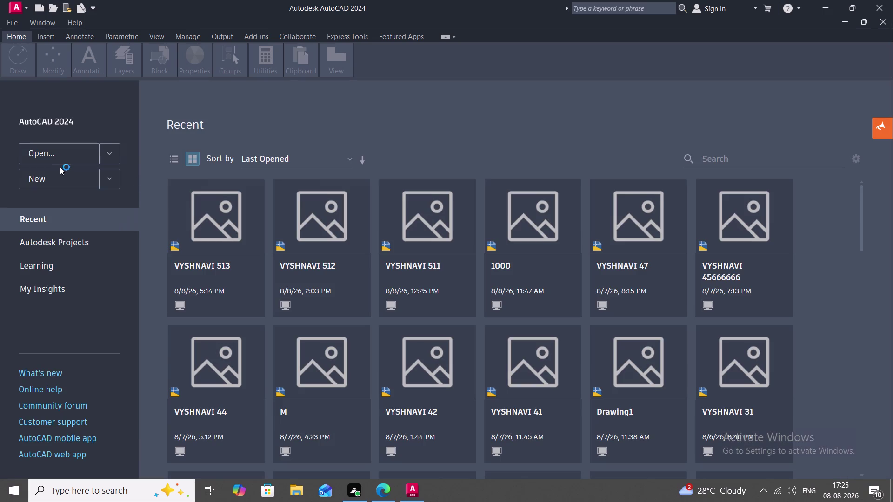
Create a new blank drawing (Drawing1) from the Start page.
click(61, 179)
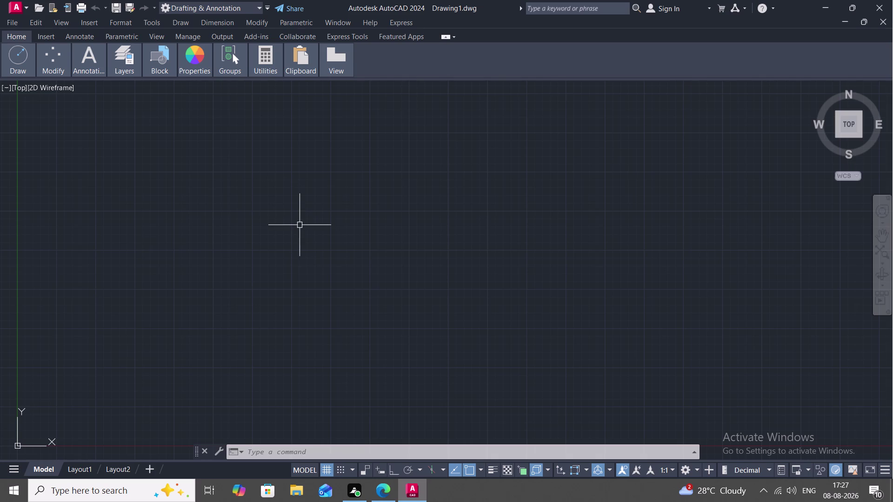
Start a LINE command and cancel it.
key(l)
key(space)
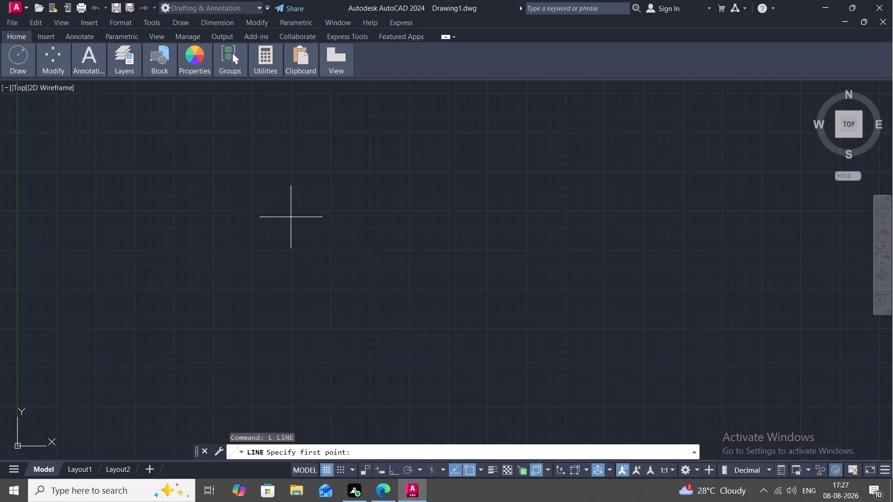
key(Escape)
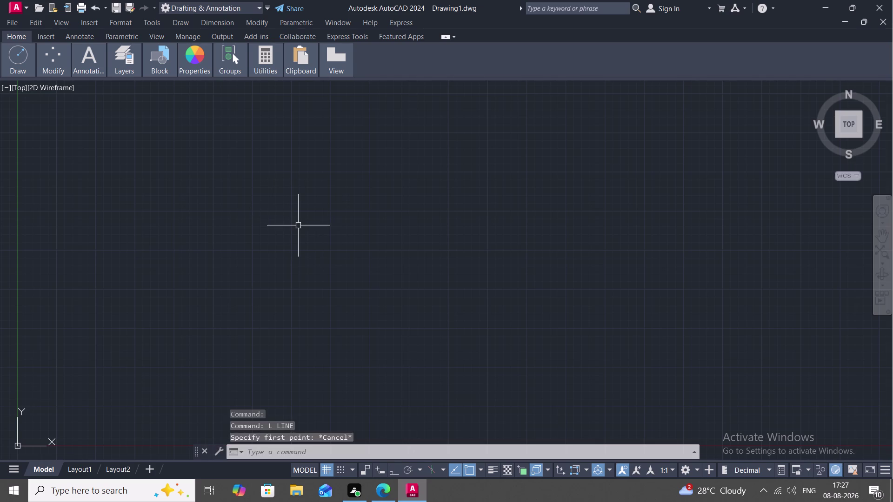
Set the drawing length units to Engineering with 0'-0.00" precision.
text(UN)
key(space)
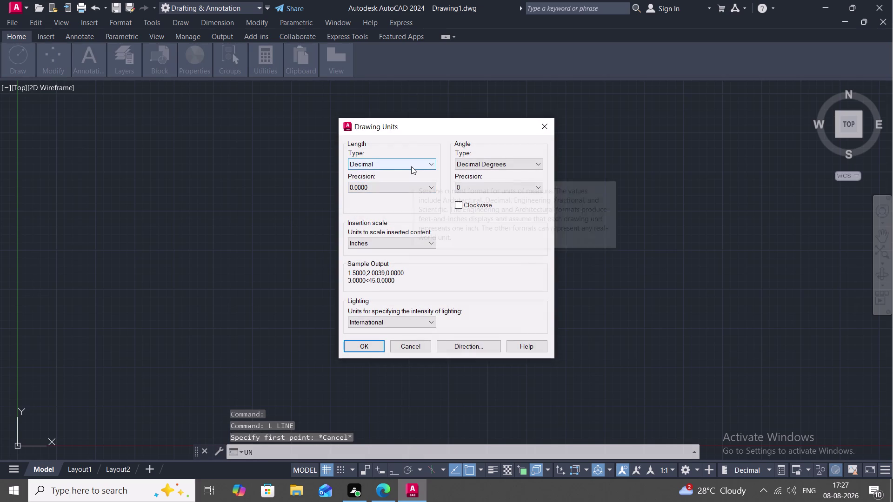
click(411, 167)
click(401, 189)
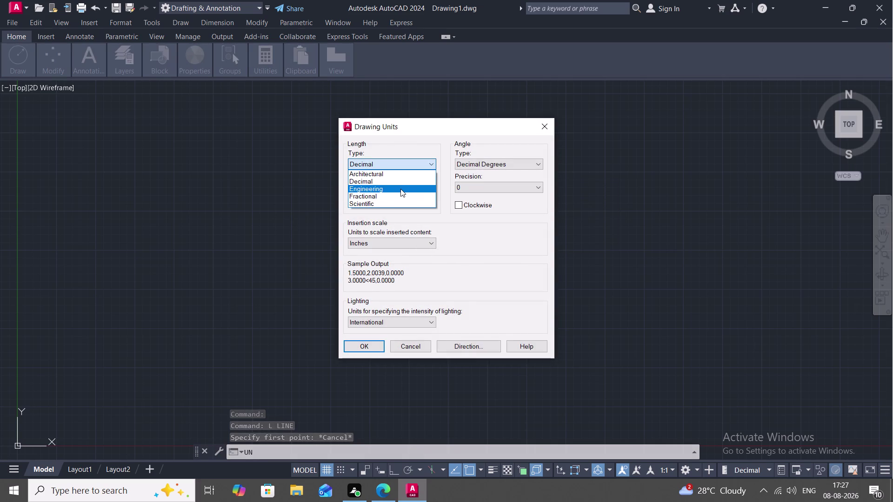
click(401, 189)
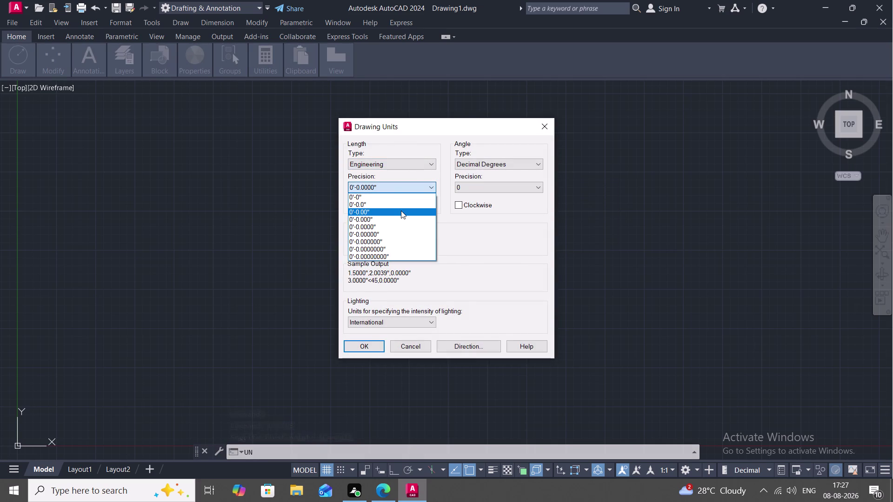
click(401, 211)
click(364, 346)
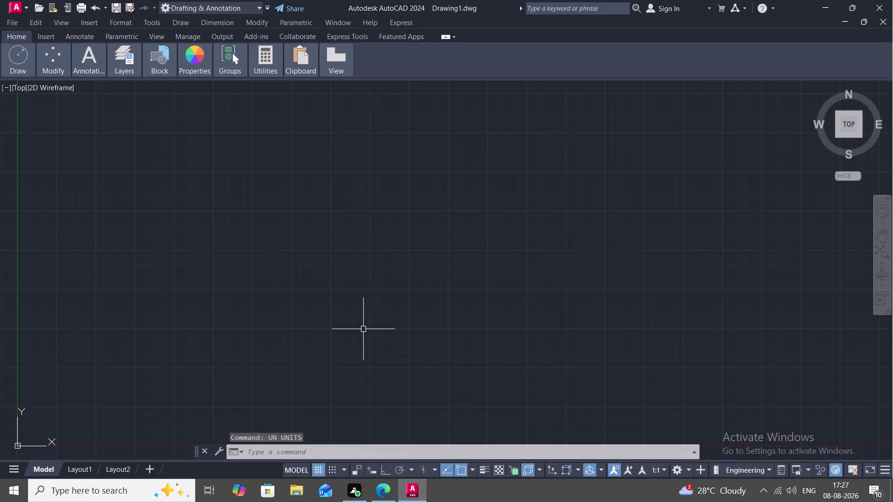
text(D)
key(space)
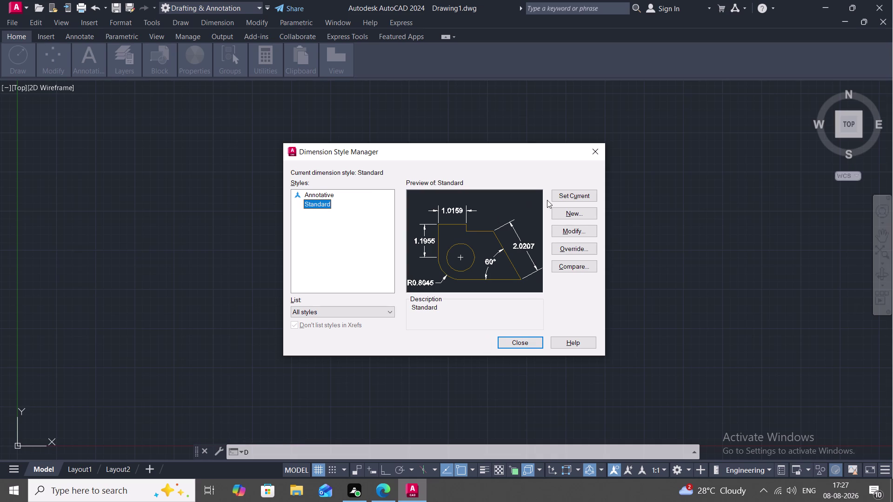
Set the Standard dimension style's text height to 1'.
click(567, 231)
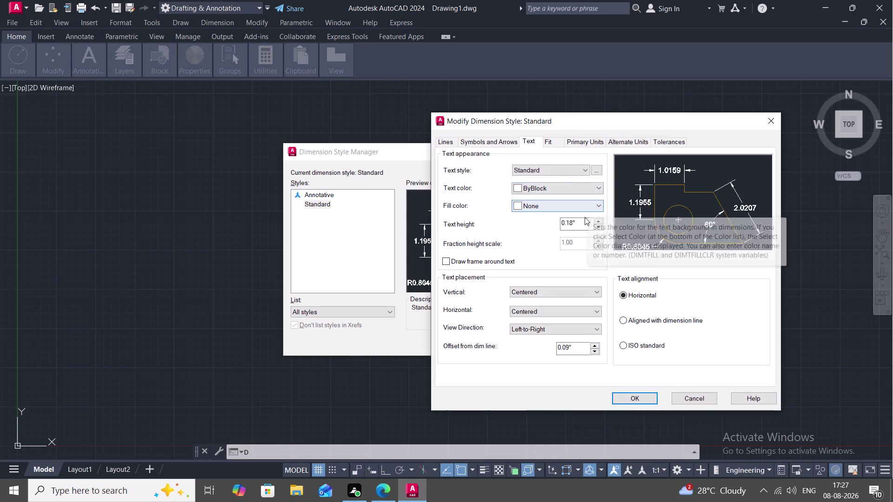
click(579, 224)
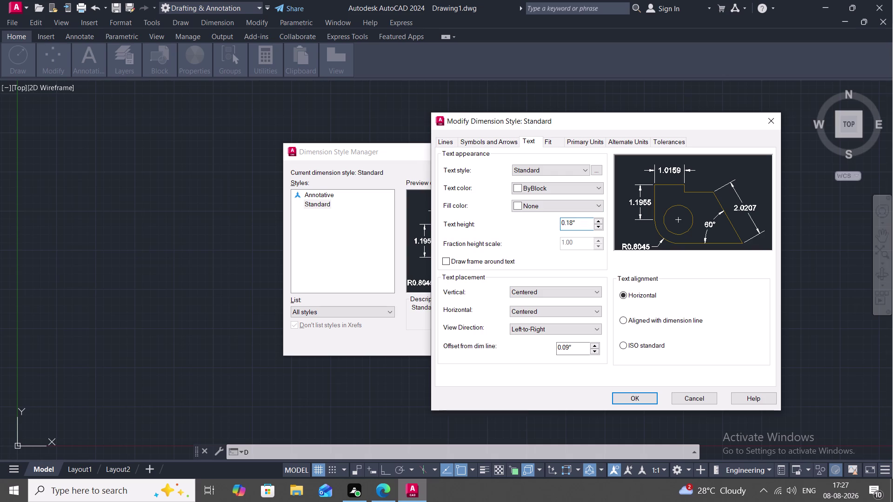
key(BackSpace)
key(BackSpace)
key(BackSpace)
key(BackSpace)
key(BackSpace)
text(1')
click(636, 404)
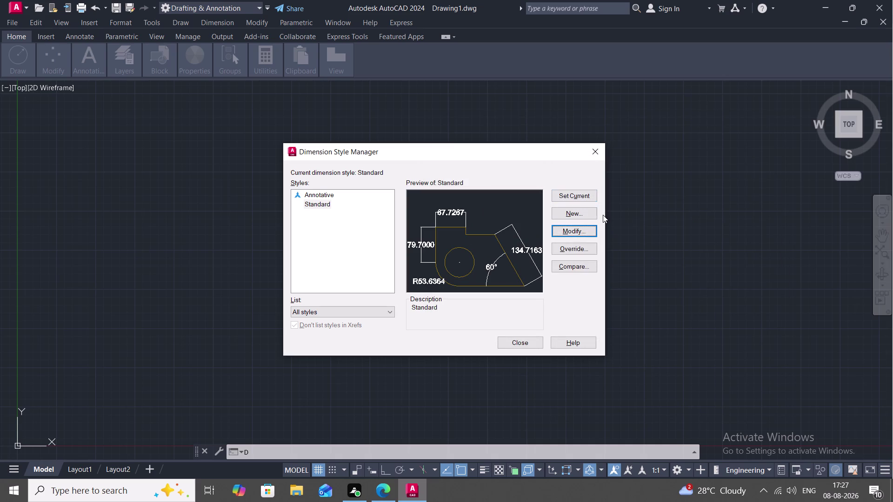
Give Standard's primary units Engineering format with 0'-0.00" precision, then close the manager.
click(578, 195)
click(575, 231)
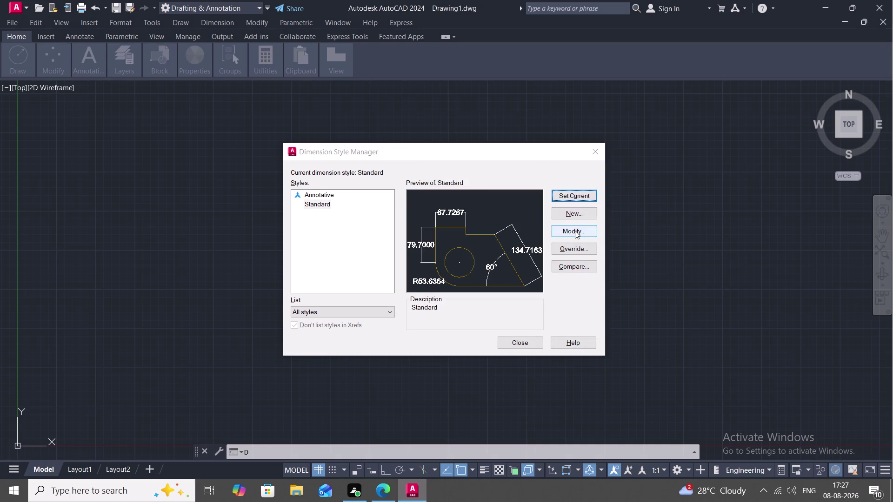
click(587, 142)
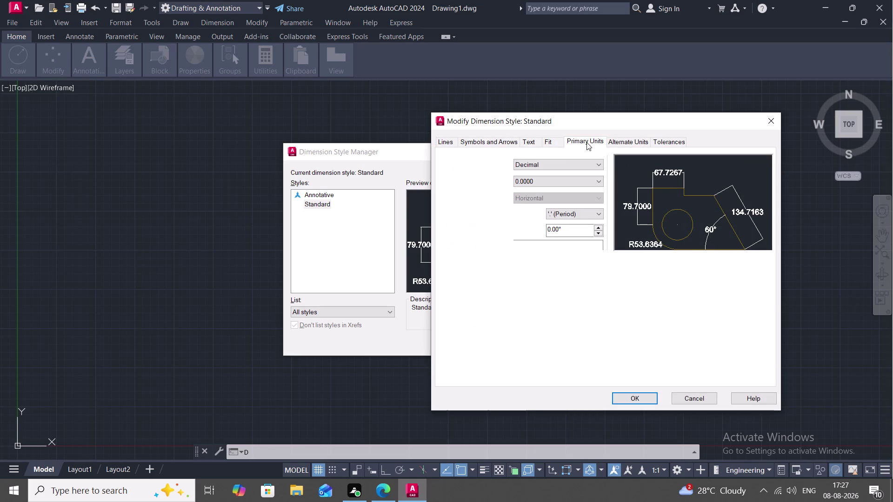
click(572, 163)
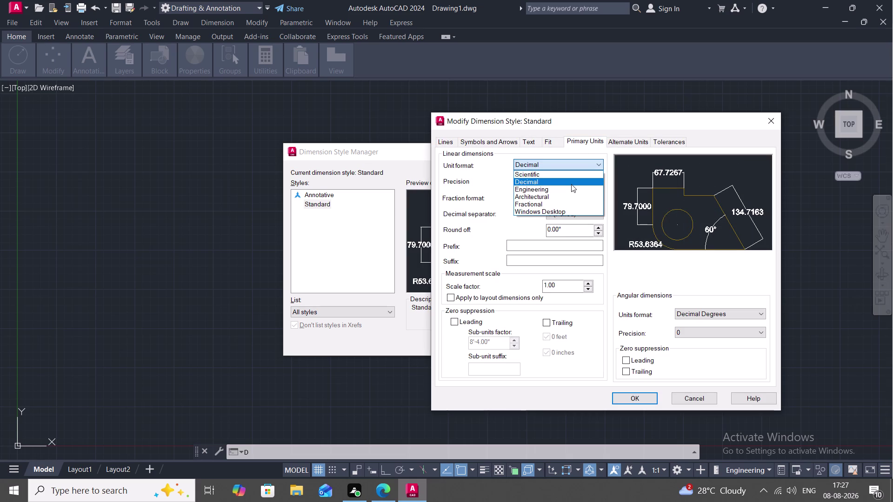
click(572, 191)
click(571, 182)
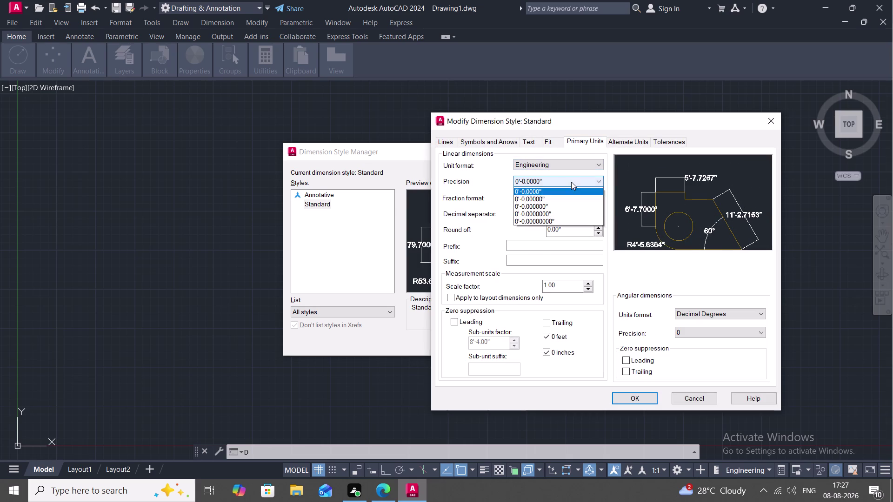
click(564, 206)
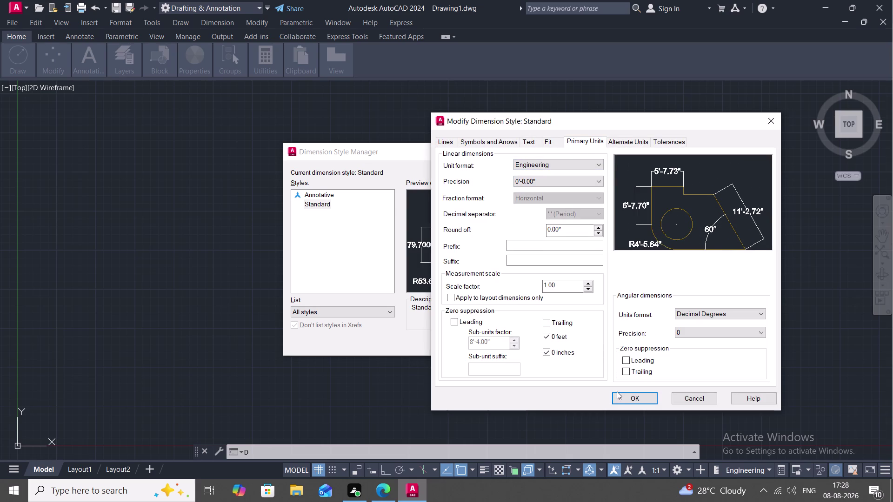
click(626, 399)
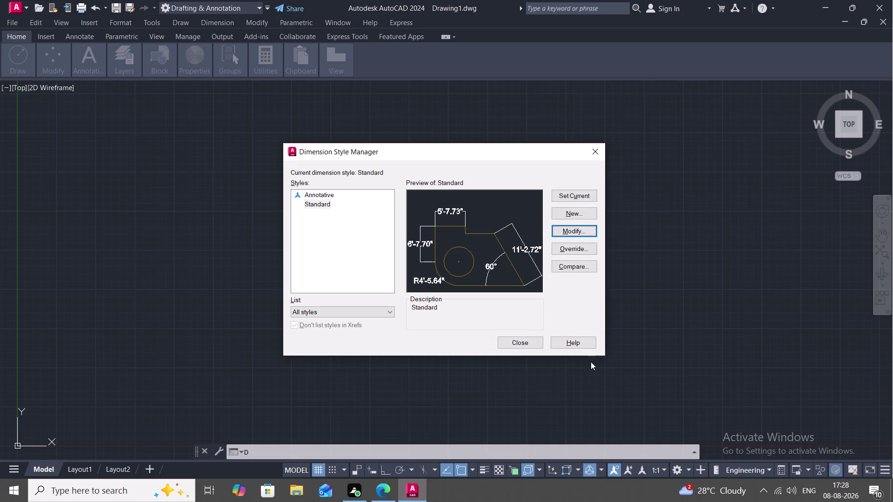
click(597, 152)
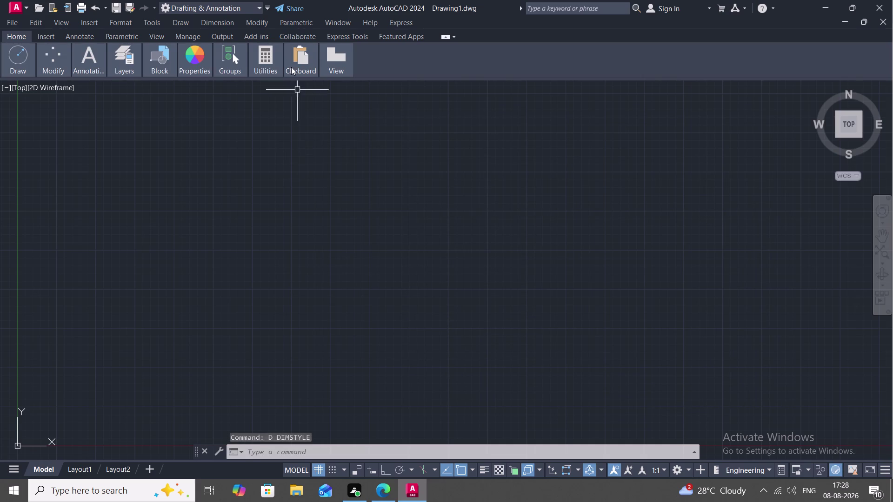
click(16, 32)
Switch to the Insert ribbon, back to Home, and cancel any active command.
click(43, 36)
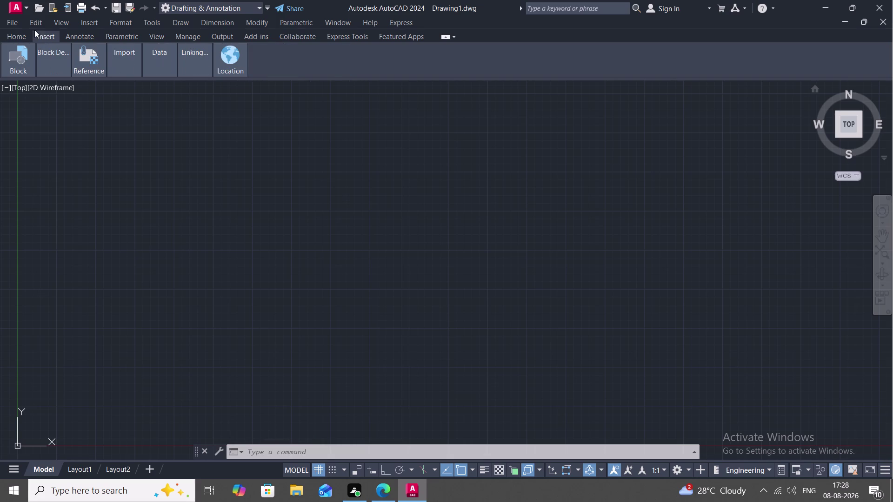
click(12, 33)
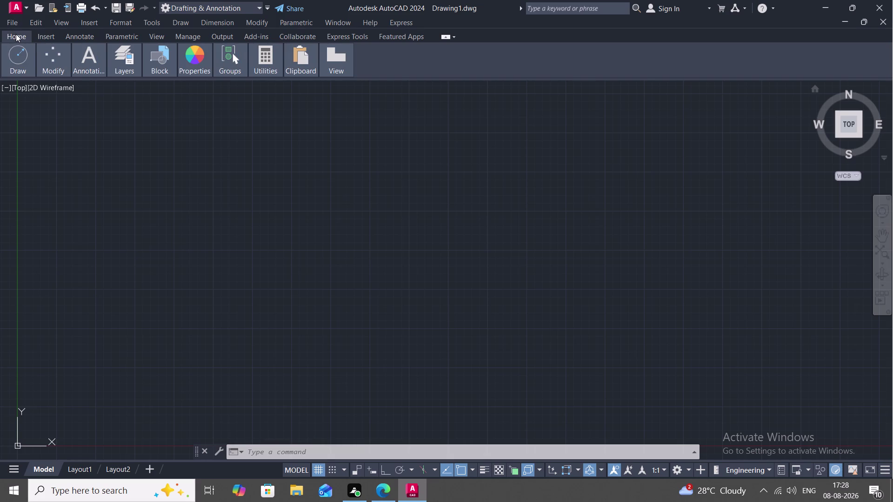
key(Escape)
key(Escape)
key(Escape)
key(Escape)
key(Escape)
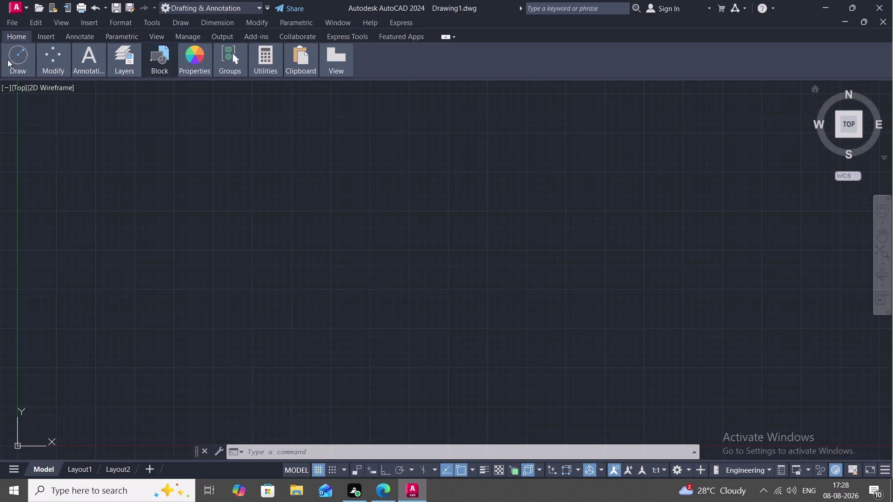
key(Escape)
key(Escape)
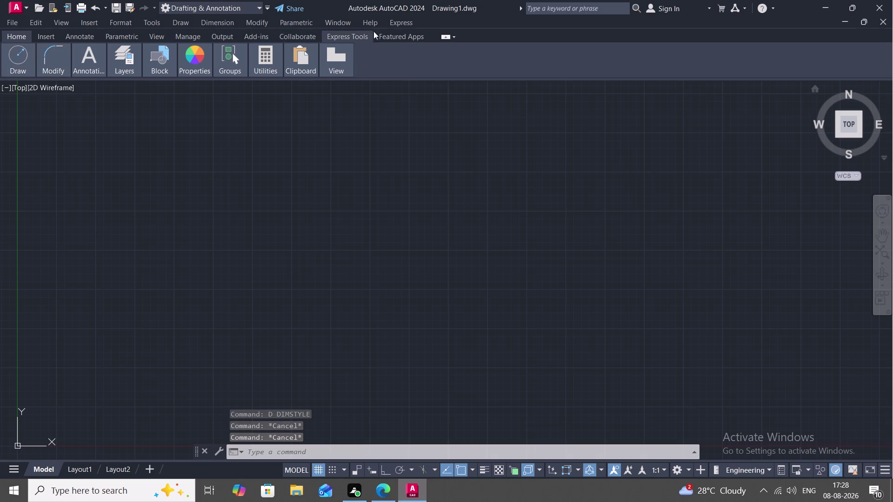
Cycle the ribbon minimize states until the full panels are displayed.
click(444, 36)
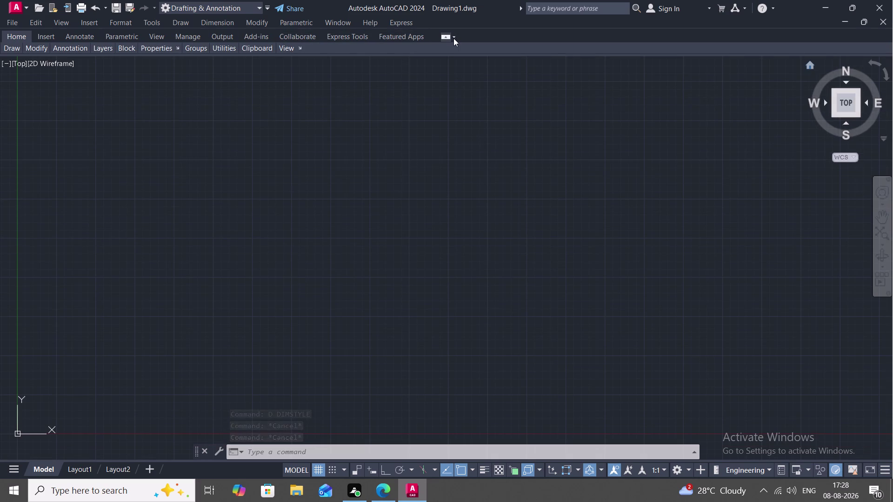
click(452, 36)
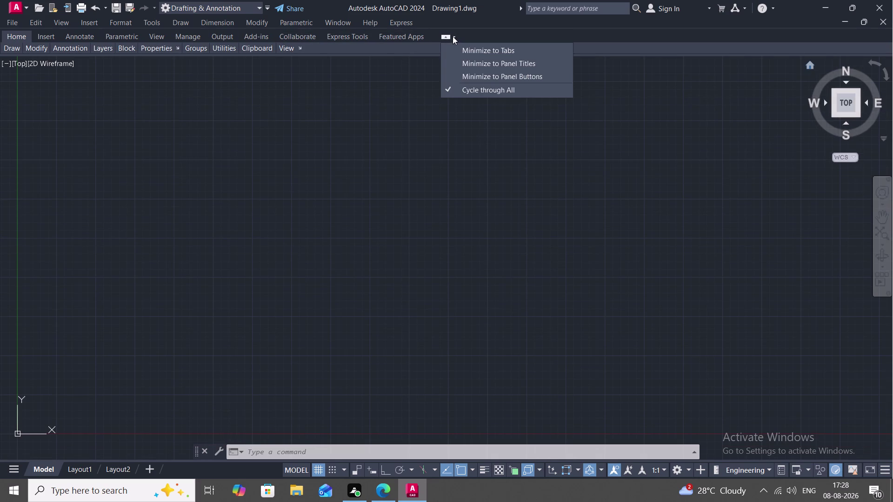
click(452, 49)
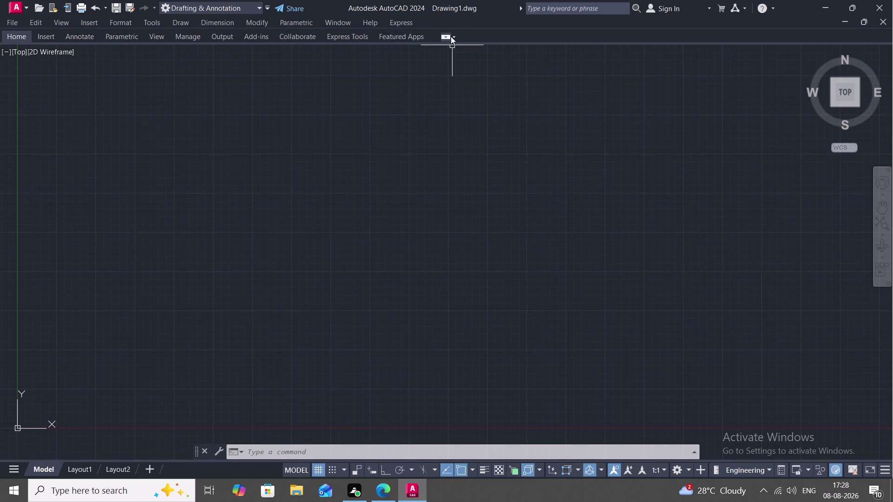
click(451, 36)
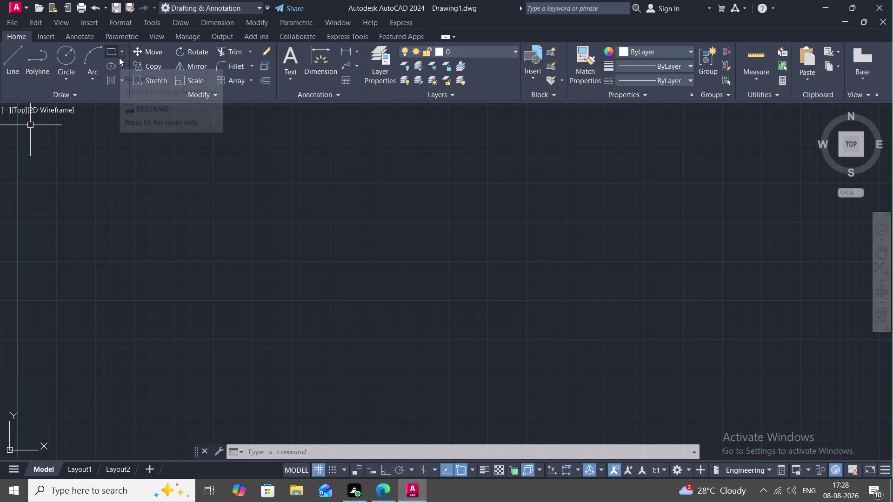
click(15, 53)
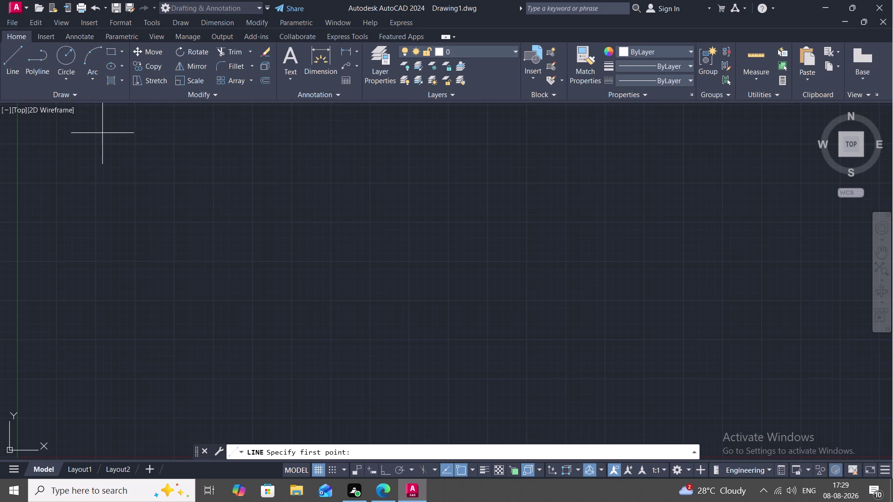
Draw a trial 40-foot line from a picked start point.
click(14, 51)
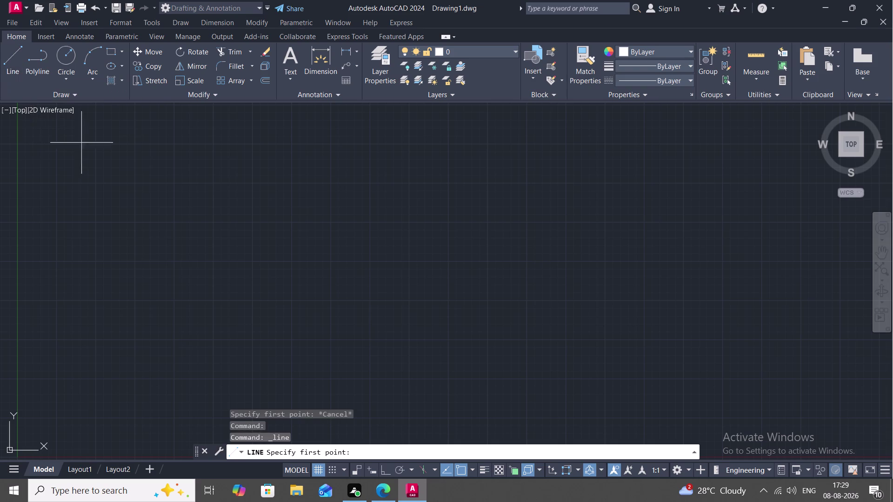
click(96, 144)
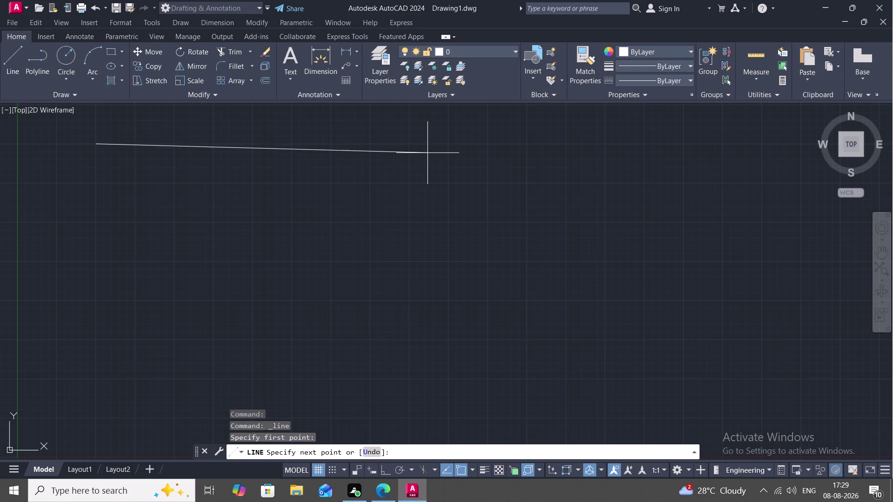
key(4)
text(0)
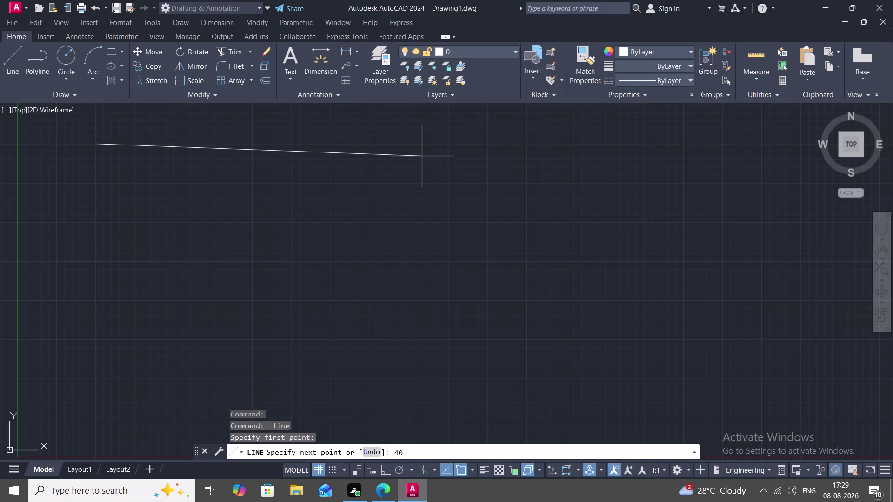
text(')
key(space)
key(Escape)
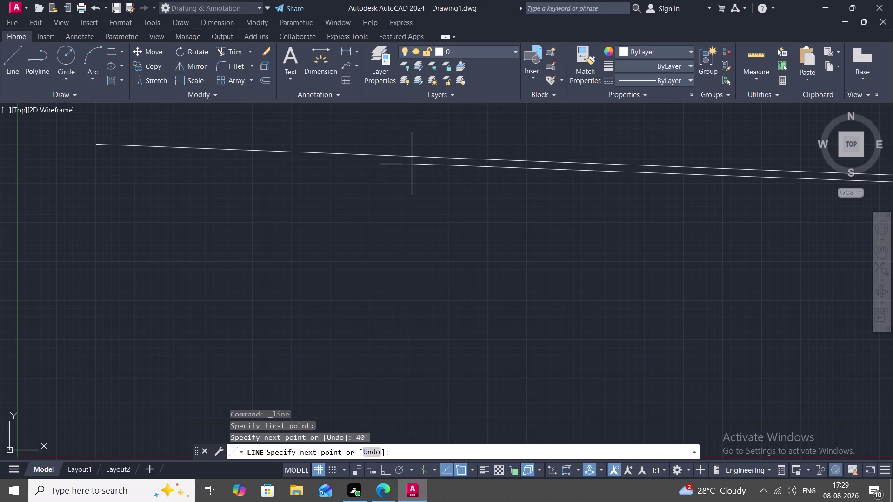
Erase the slanted 40-foot line.
click(412, 156)
key(Delete)
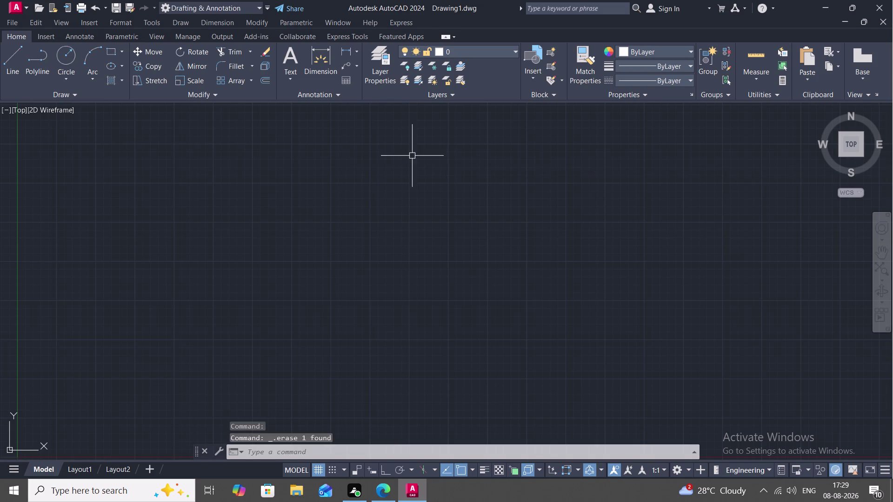
click(1, 57)
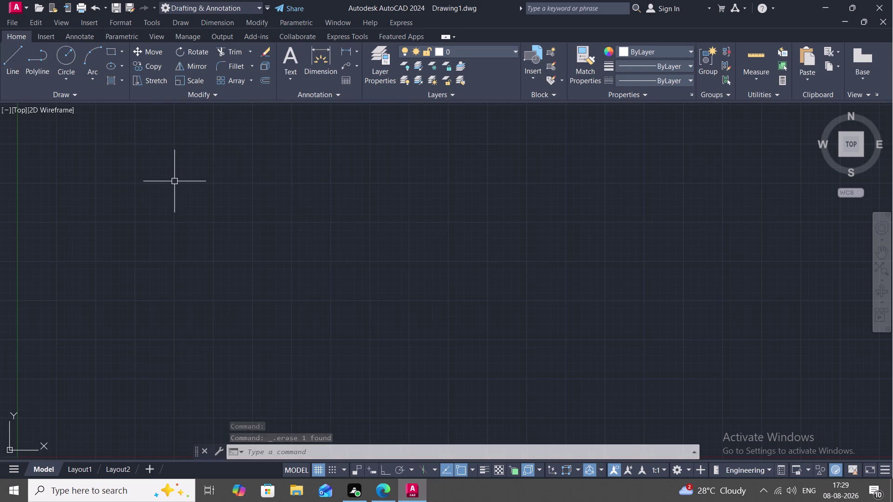
Draw a horizontal 40-foot line with Ortho turned on.
key(space)
click(19, 55)
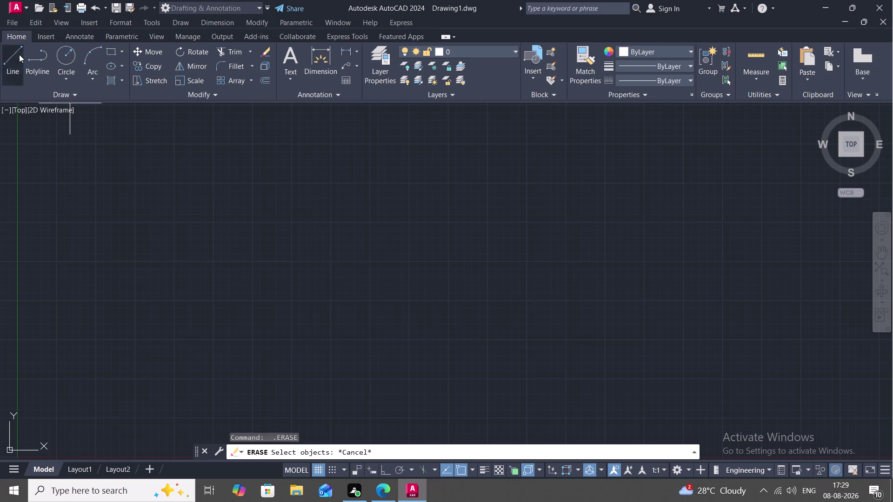
click(174, 185)
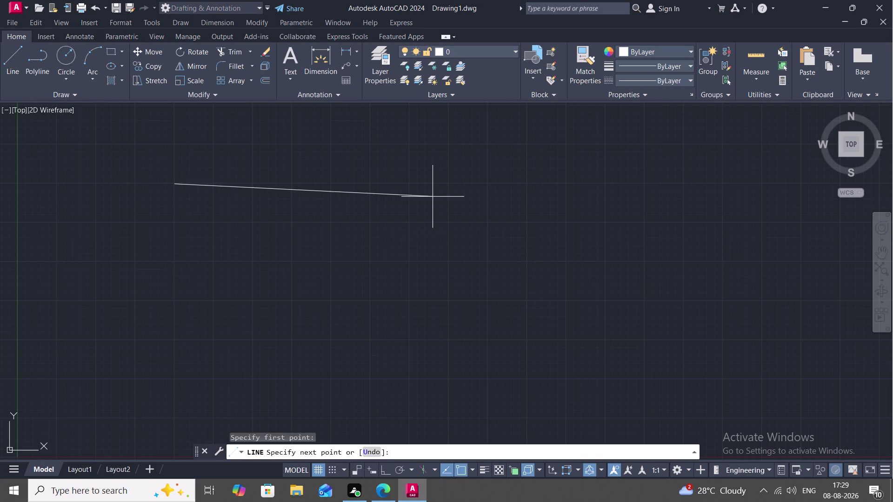
key(F8)
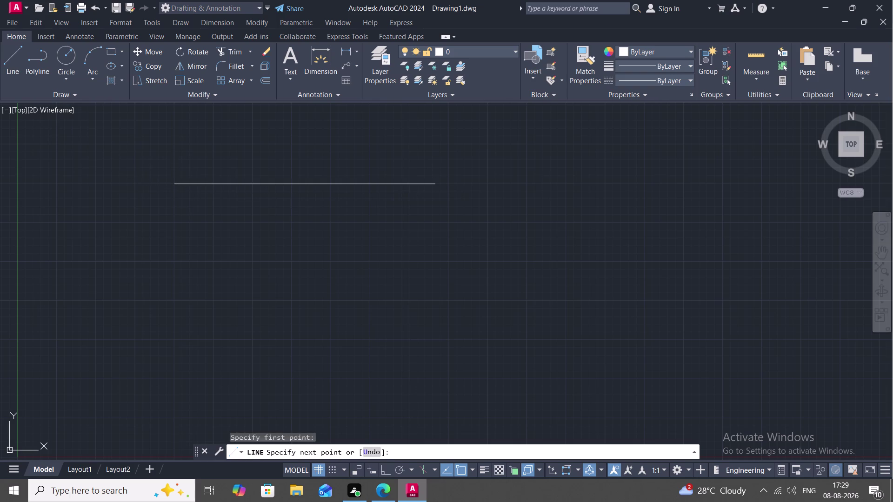
text(40)
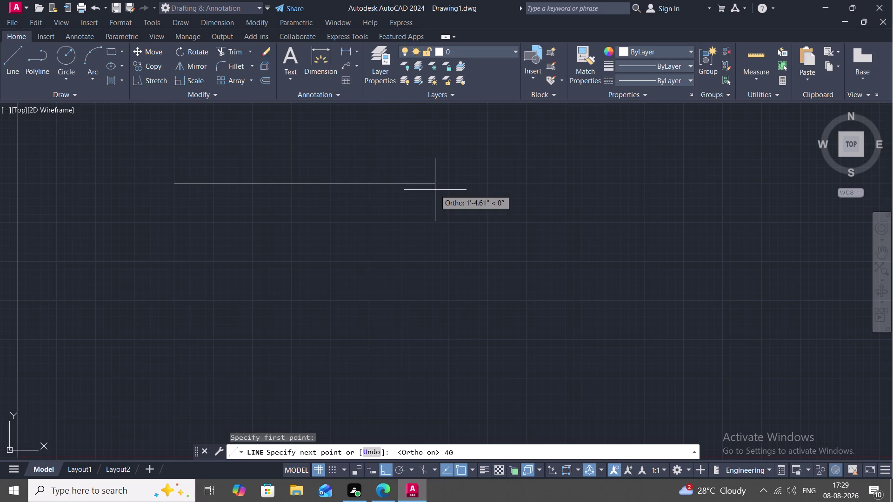
key(apostrophe)
key(space)
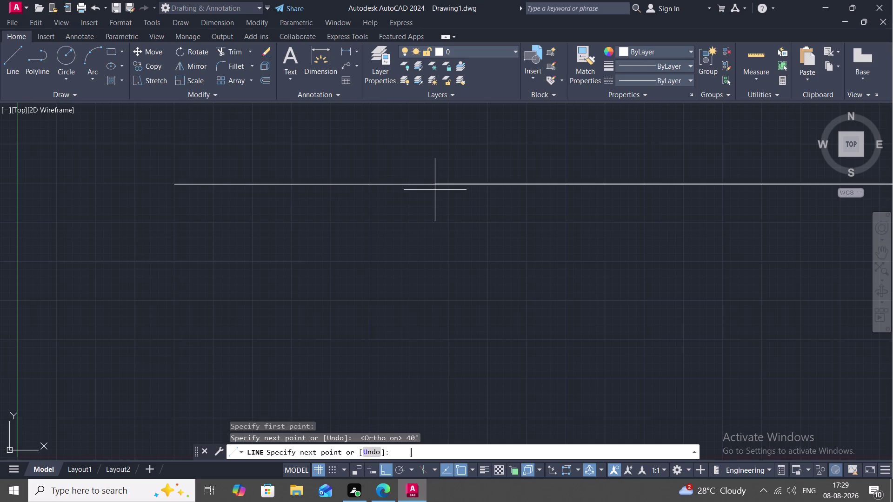
Zoom and pan around the new line and end the Line command.
scroll(down, 3)
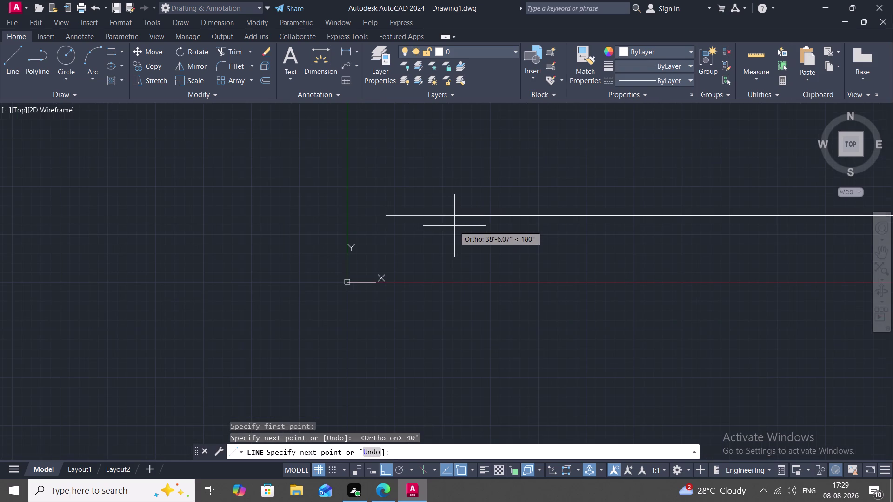
scroll(down, 3)
middle_drag(423, 245, 382, 199)
scroll(down, 3)
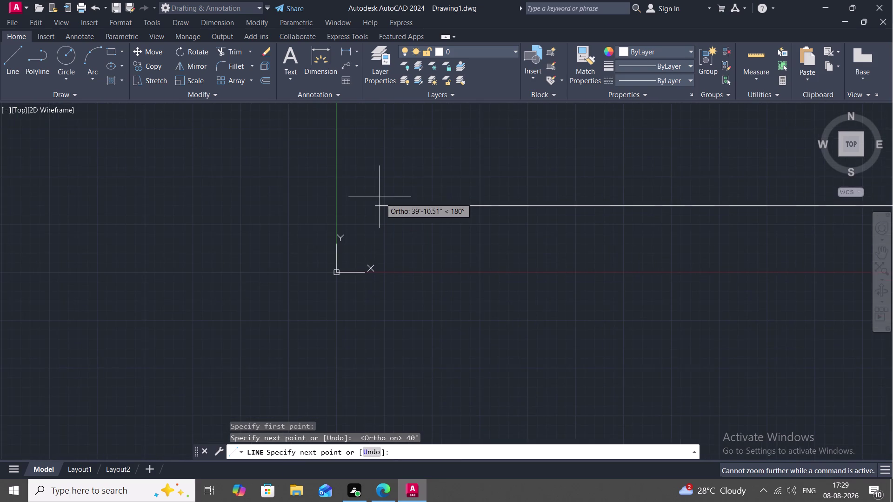
scroll(down, 3)
scroll(up, 3)
scroll(down, 3)
scroll(up, 3)
key(Escape)
scroll(down, 3)
scroll(down, 3)
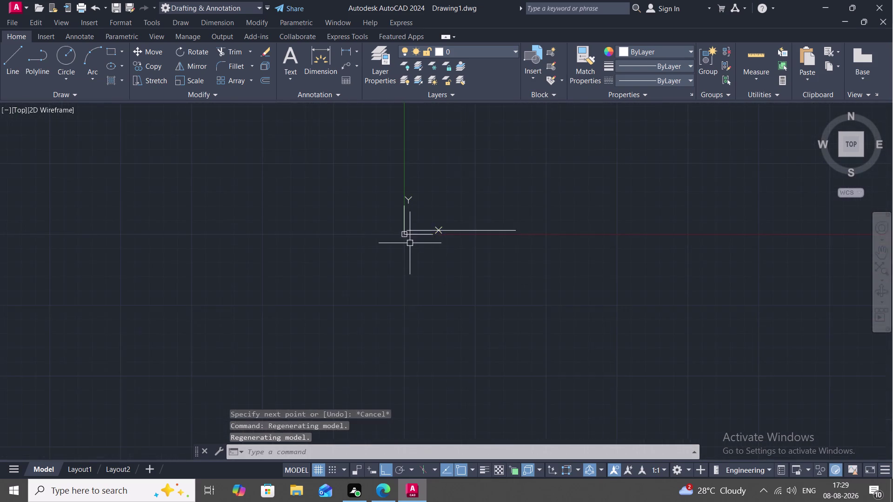
scroll(down, 3)
scroll(up, 3)
scroll(up, 3)
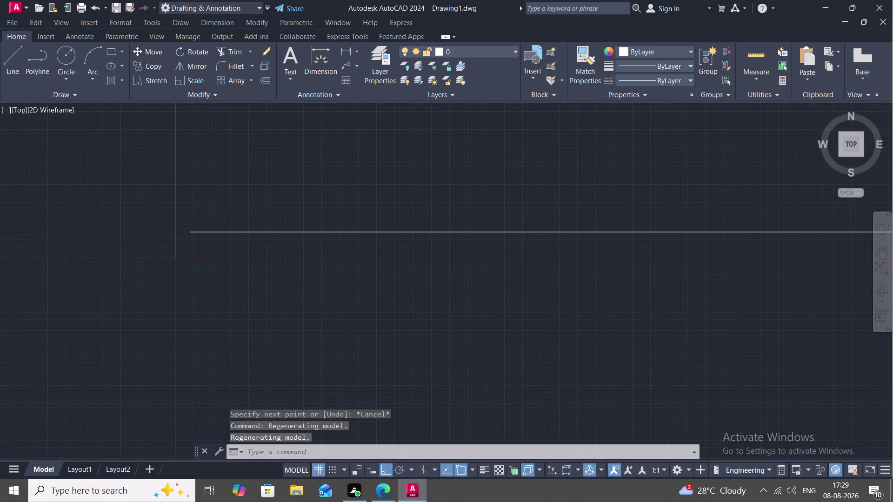
scroll(down, 3)
Draw a vertical line down from the 40-foot line's right endpoint.
middle_drag(427, 255, 411, 131)
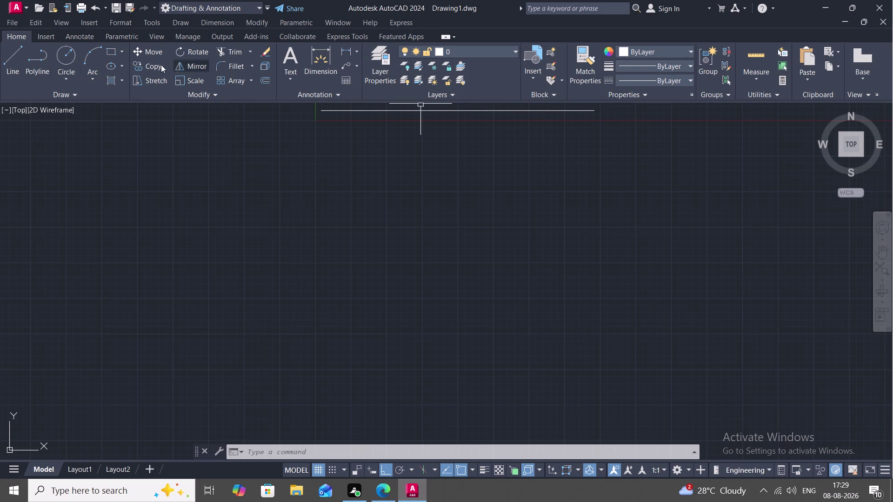
click(9, 55)
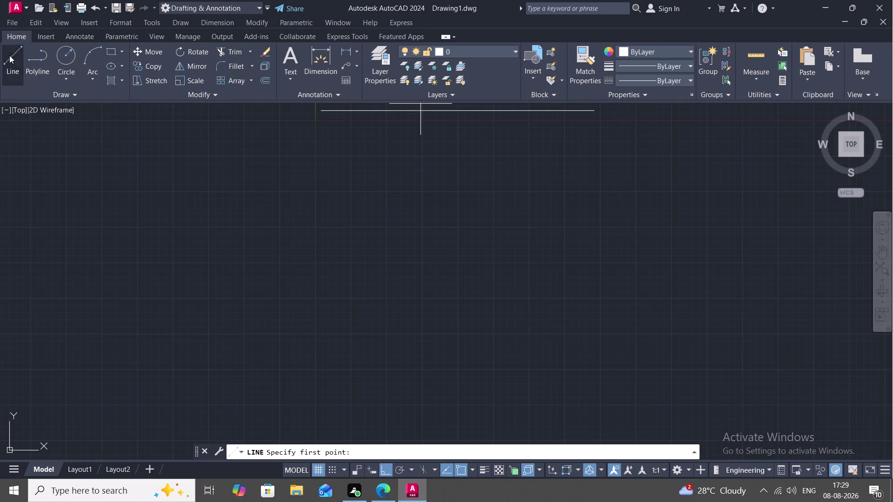
click(591, 111)
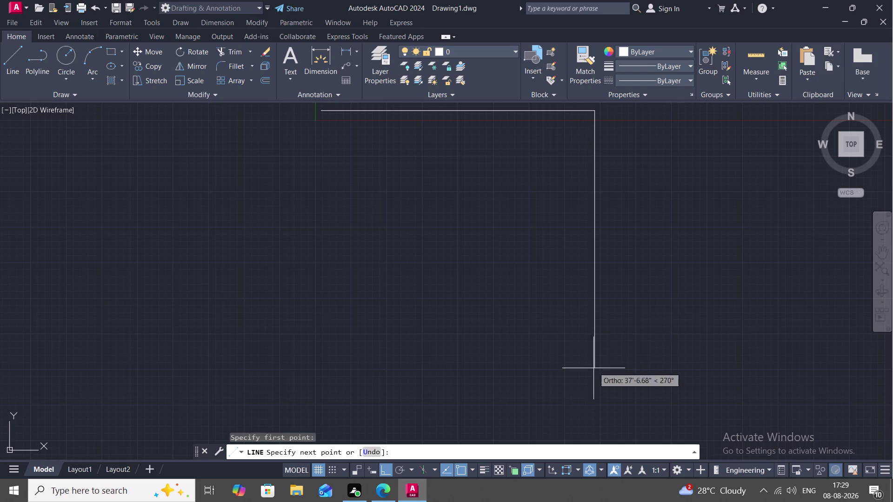
click(599, 420)
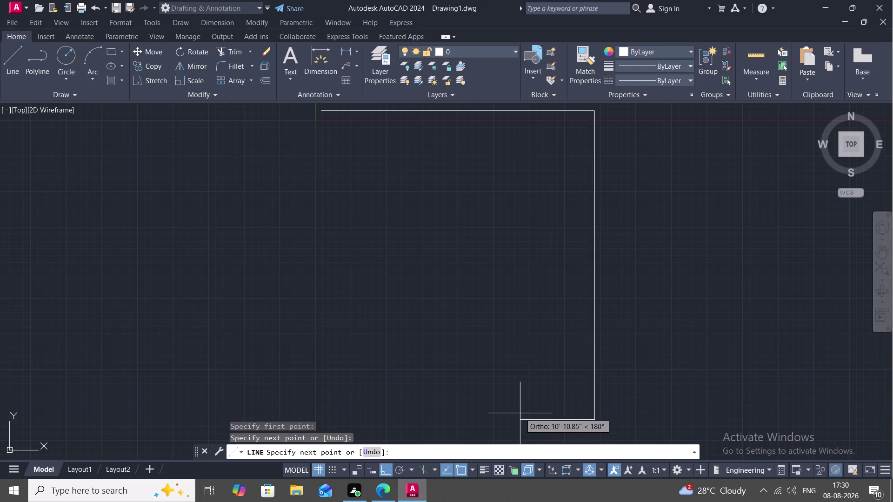
key(Escape)
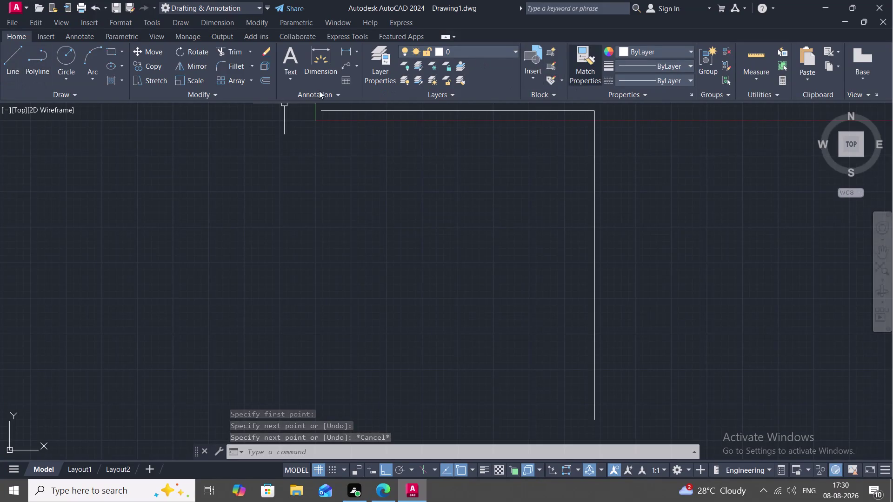
Offset the top and right wall lines 9" inward.
text(O)
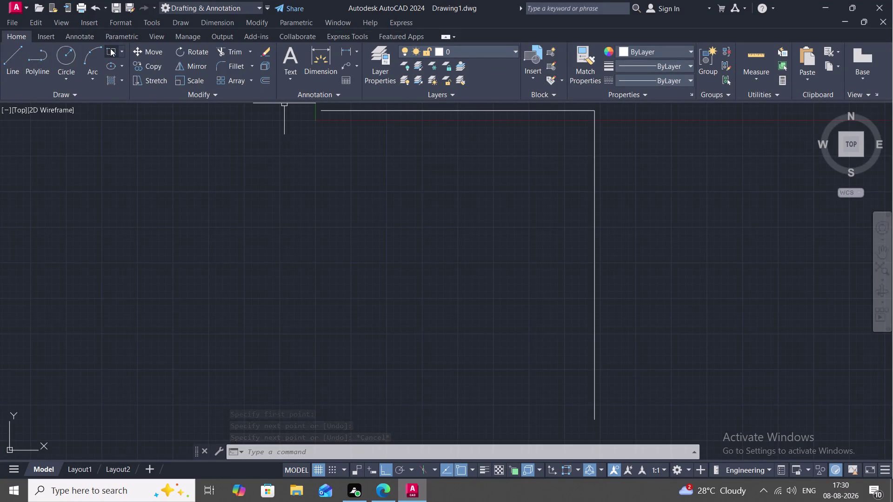
key(space)
text(9)
key(shift+quotedbl)
key(space)
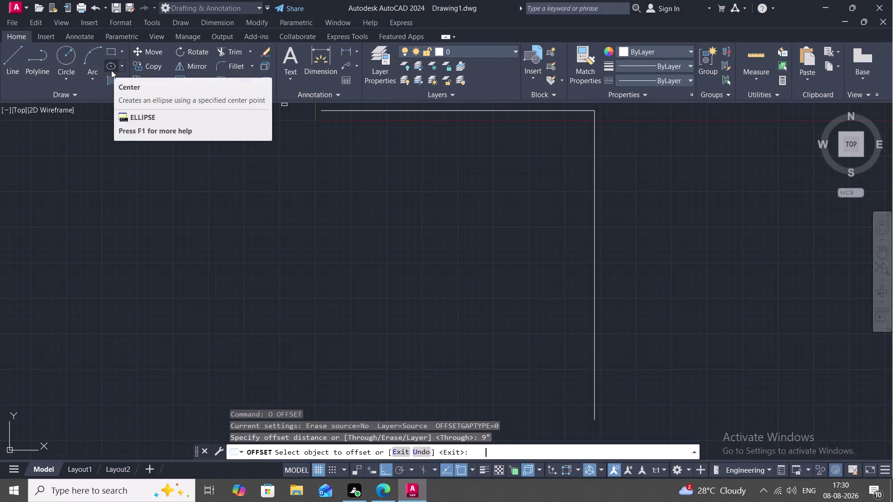
click(562, 111)
click(560, 132)
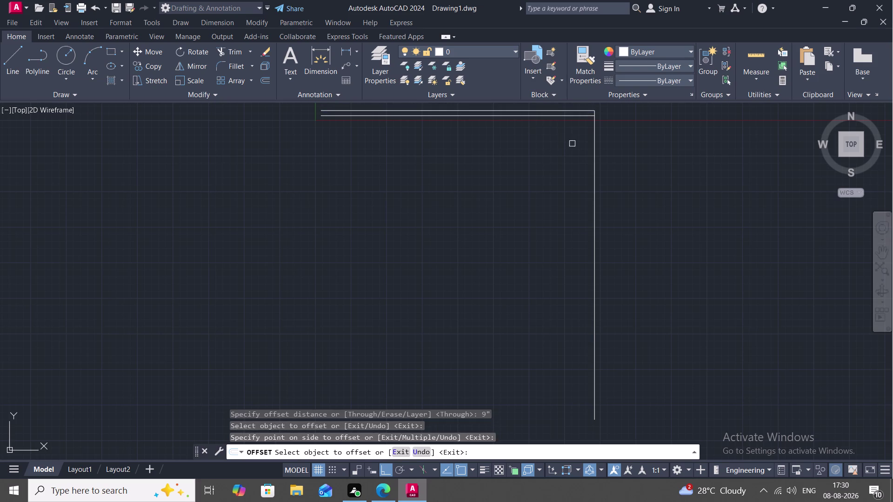
click(595, 170)
click(559, 177)
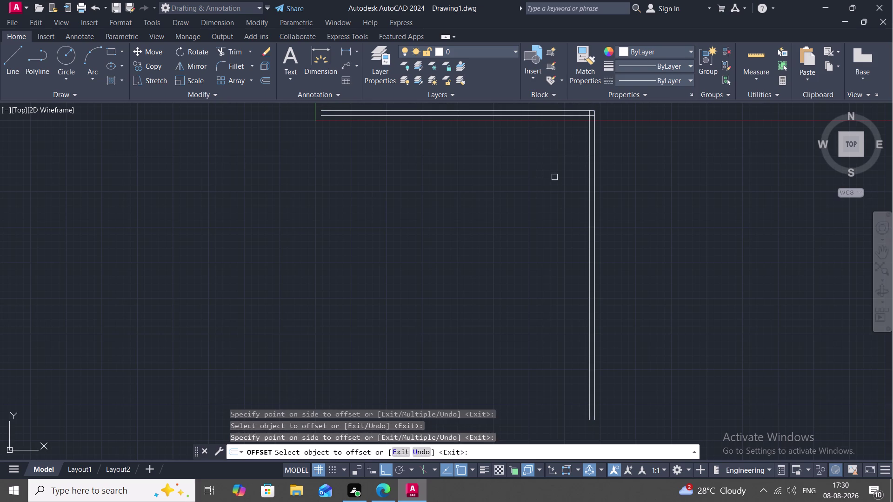
key(Escape)
middle_drag(562, 140, 549, 231)
scroll(up, 3)
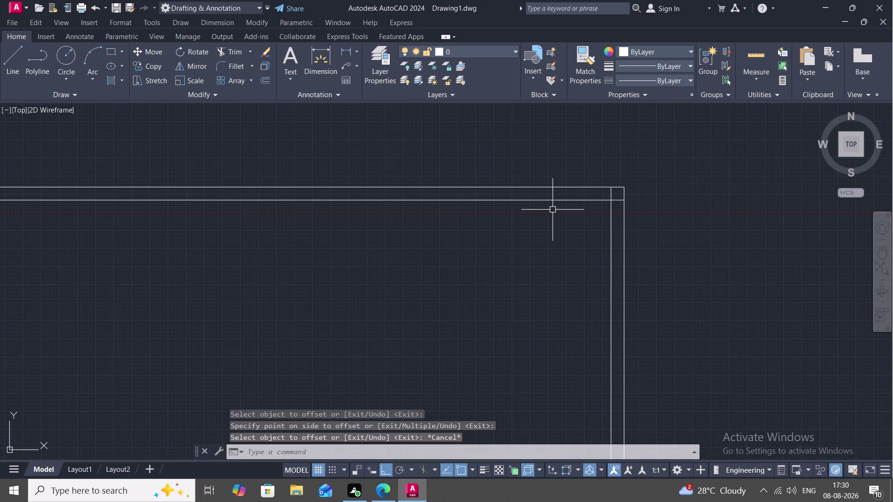
Trim the inner line overhangs at the wall corner.
text(TR)
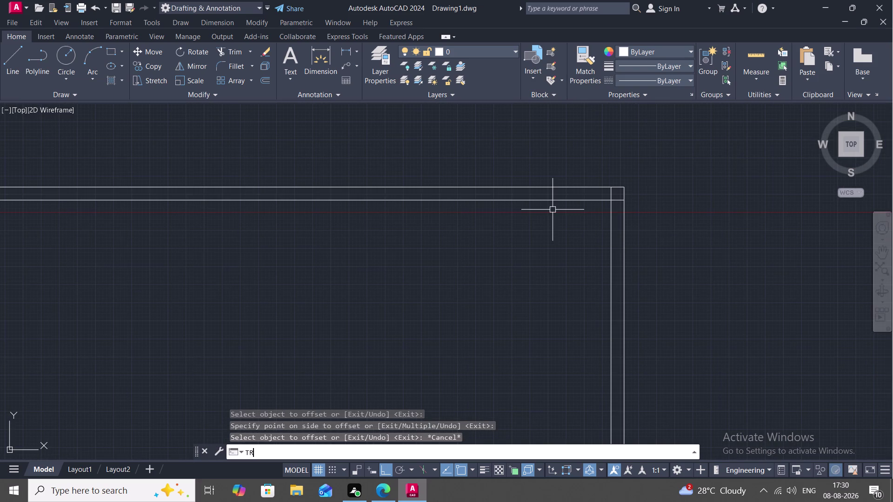
key(space)
click(611, 193)
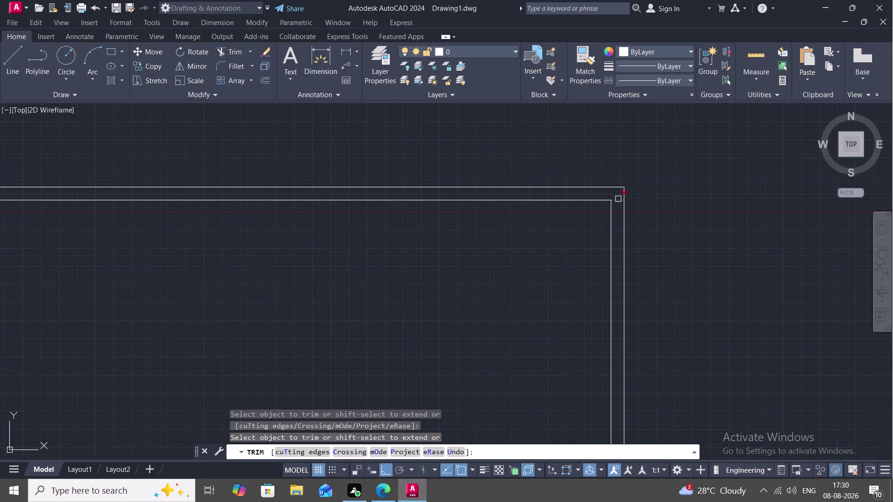
click(619, 199)
scroll(down, 3)
scroll(down, 3)
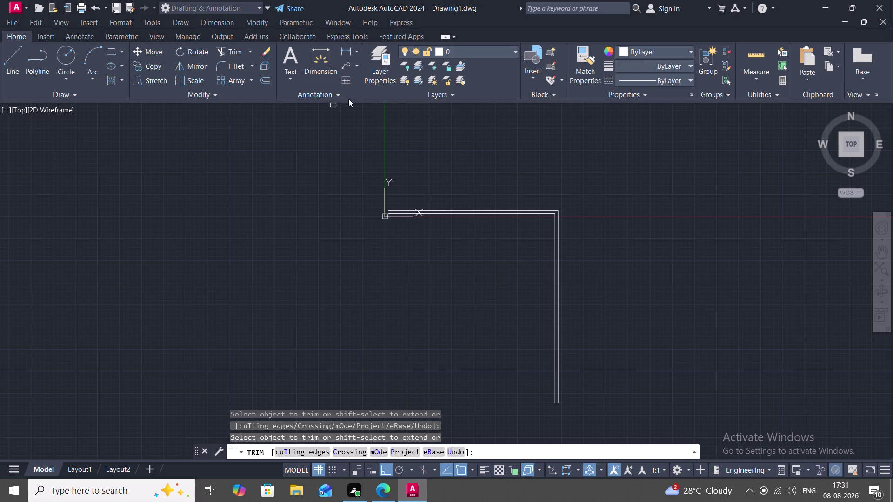
End Trim and start OFFSET with a 10' distance.
middle_drag(437, 210, 437, 209)
middle_drag(437, 209, 446, 194)
scroll(up, 3)
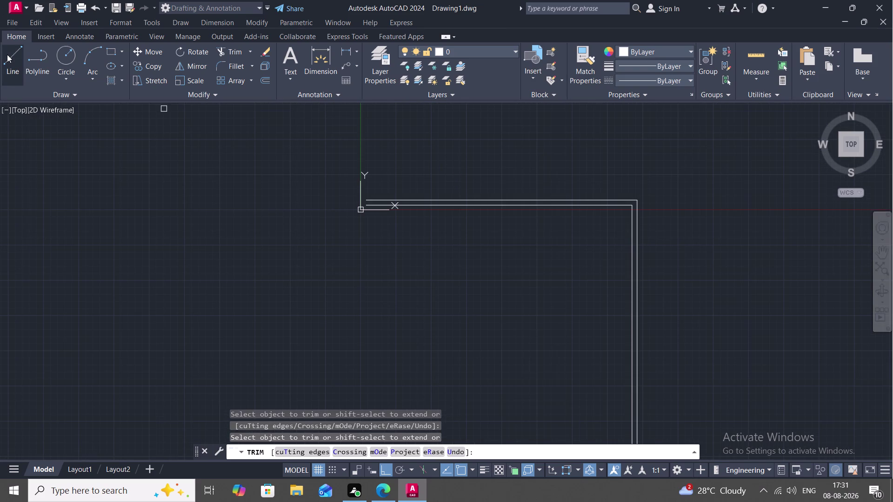
key(Escape)
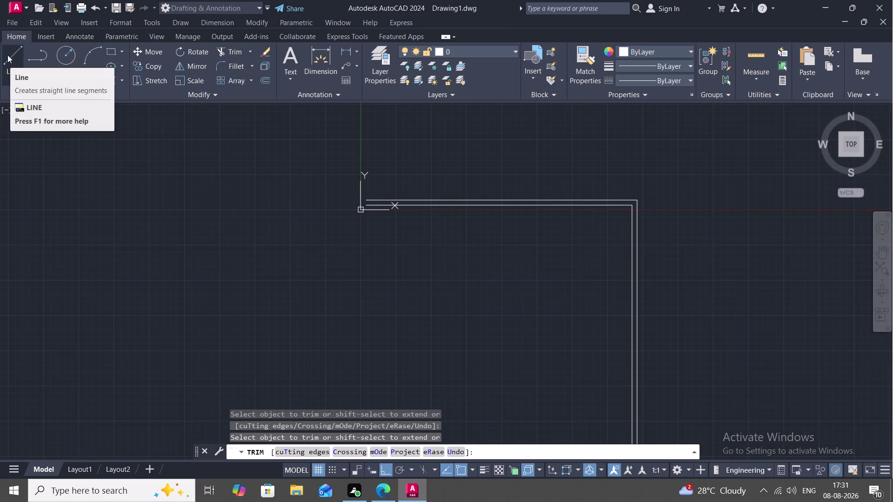
text(O)
key(space)
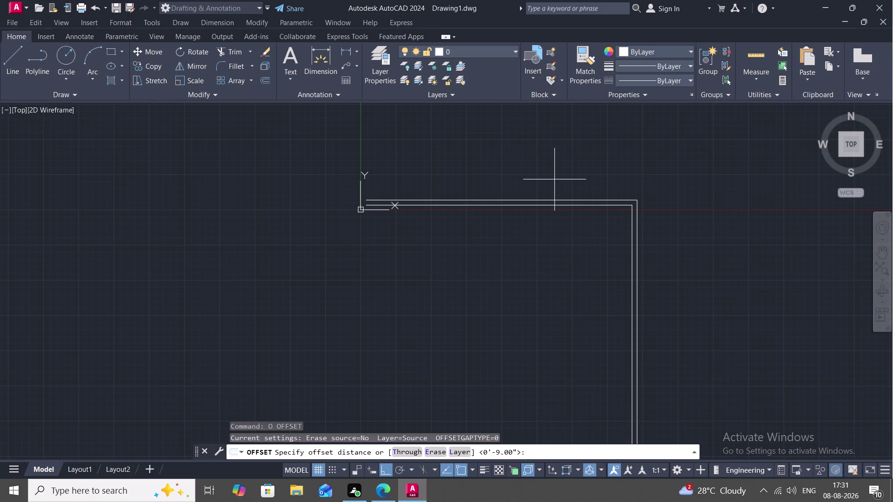
text(10)
text(')
key(Return)
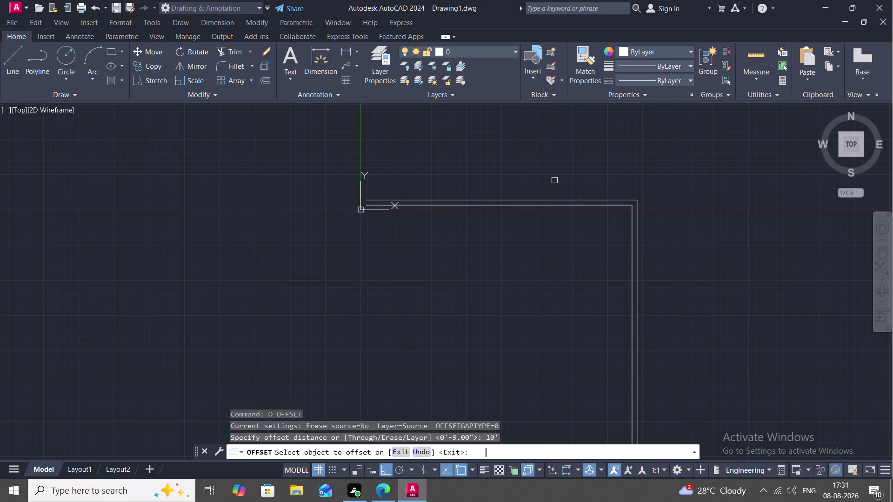
key(space)
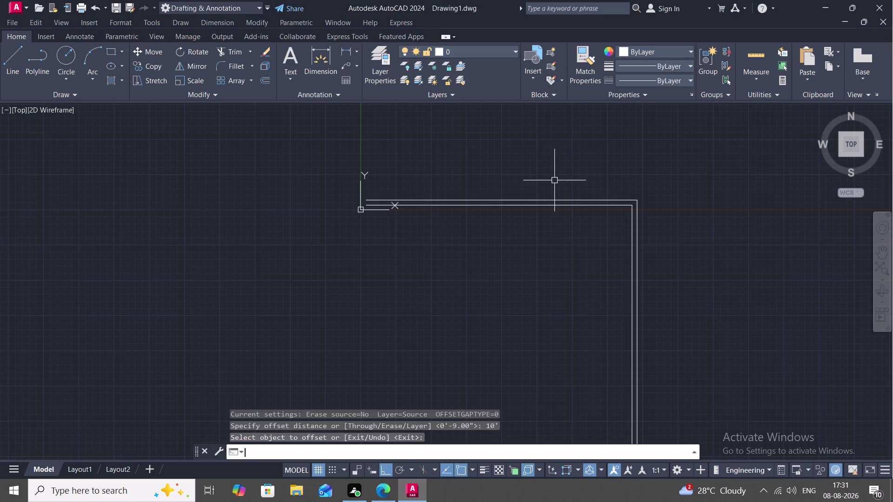
key(space)
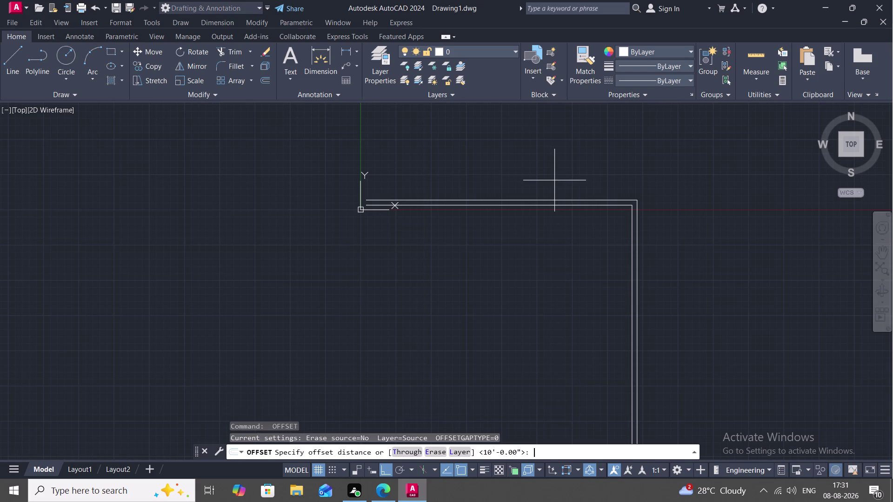
key(space)
Offset the inner top and right wall lines 10 feet inward.
click(494, 205)
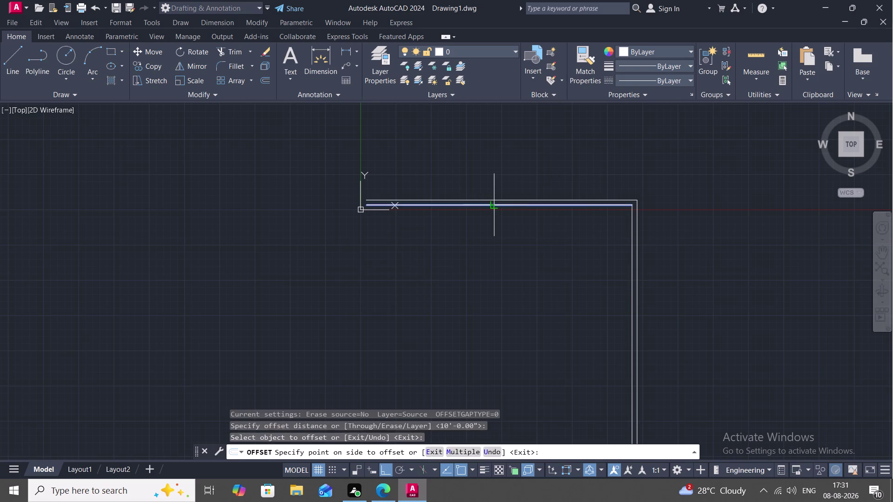
click(500, 234)
click(630, 241)
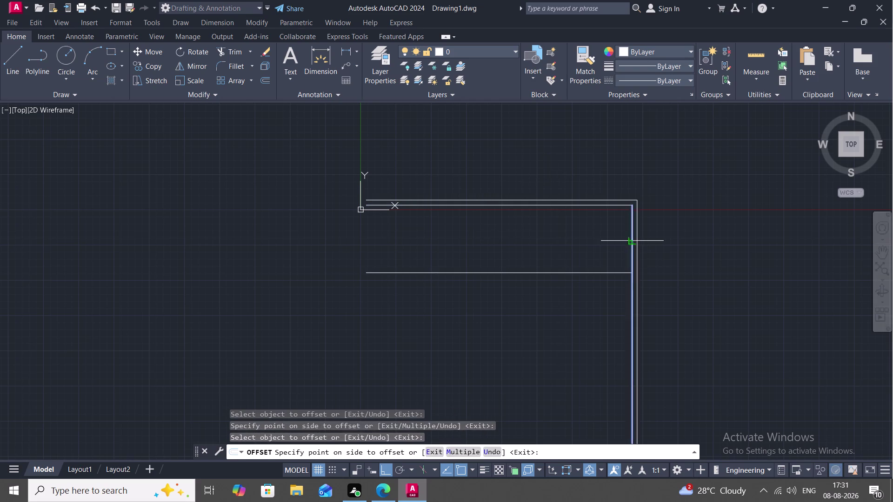
click(580, 241)
key(Escape)
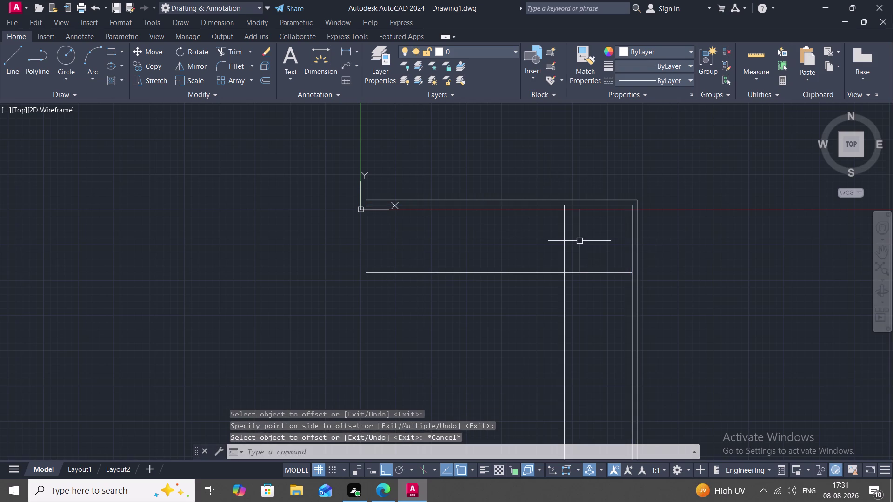
Trim the new lines' overhangs to leave a 10-foot square room.
text(TR)
key(space)
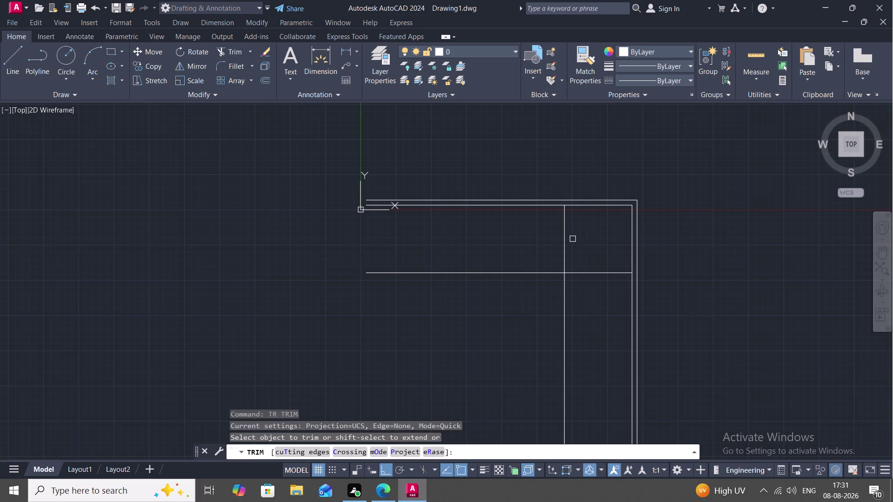
click(522, 274)
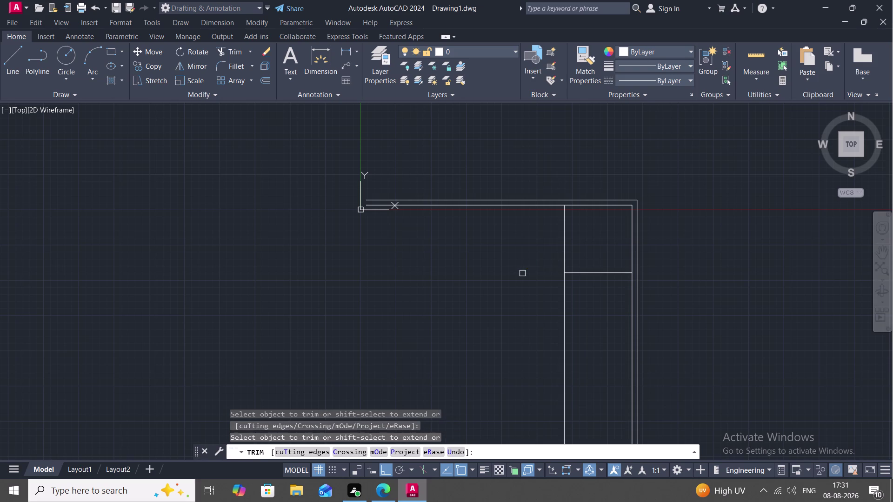
click(565, 293)
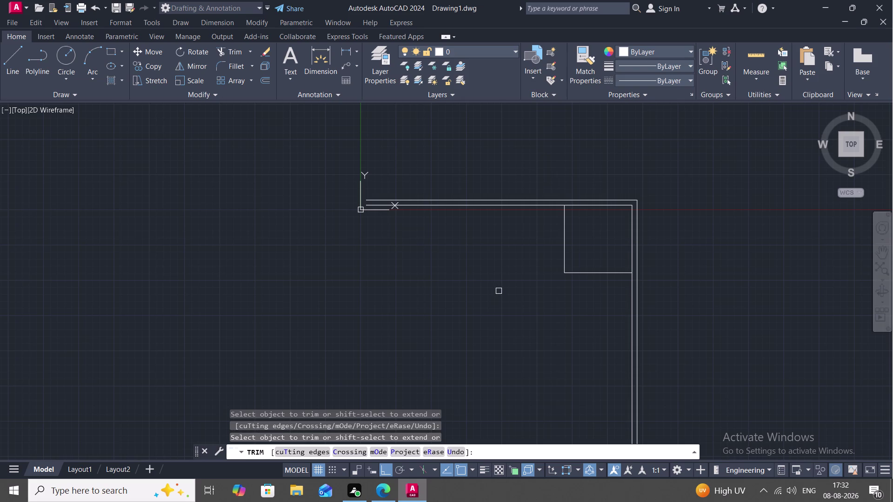
Start a 4-inch offset, then cancel it with Escape.
key(o)
key(space)
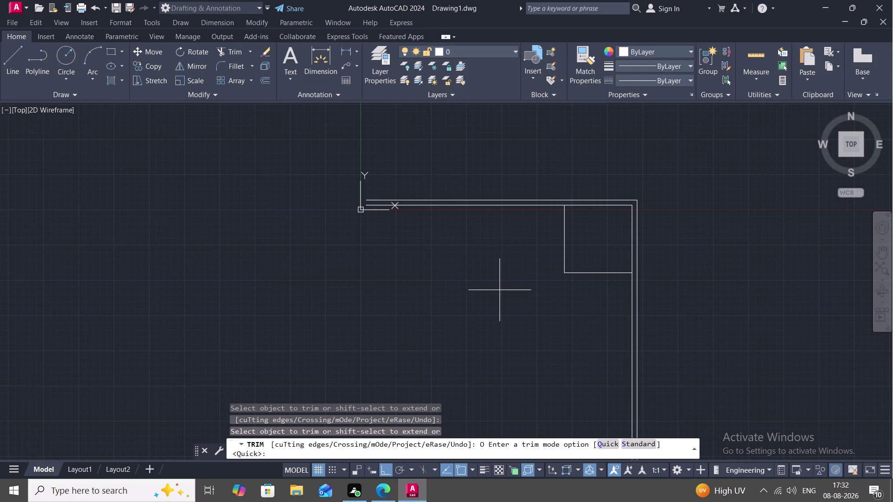
key(4)
key(shift+quotedbl)
key(space)
key(space)
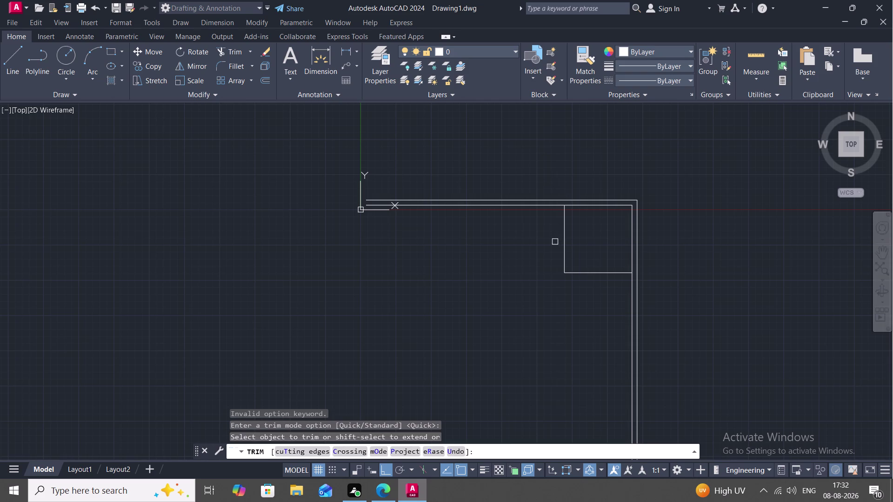
key(Escape)
Offset the room's left and bottom edges 4 inches outward.
key(o)
key(space)
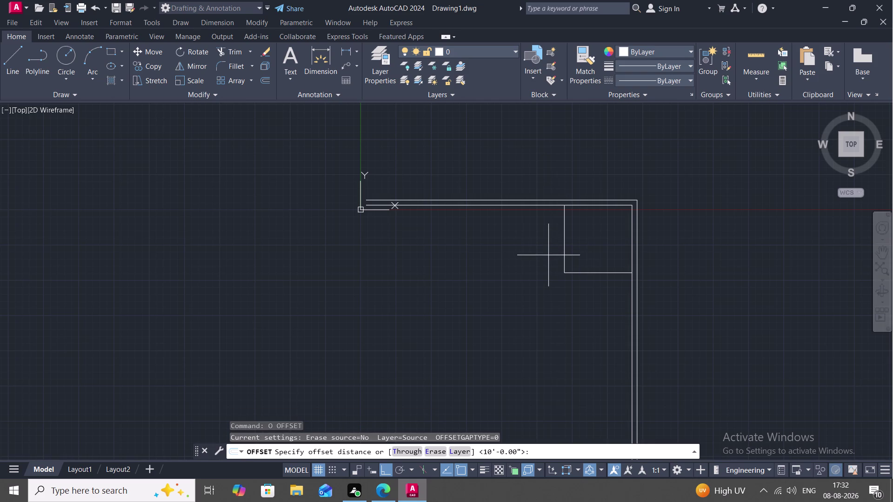
key(4)
key(shift+quotedbl)
key(space)
click(563, 245)
click(553, 244)
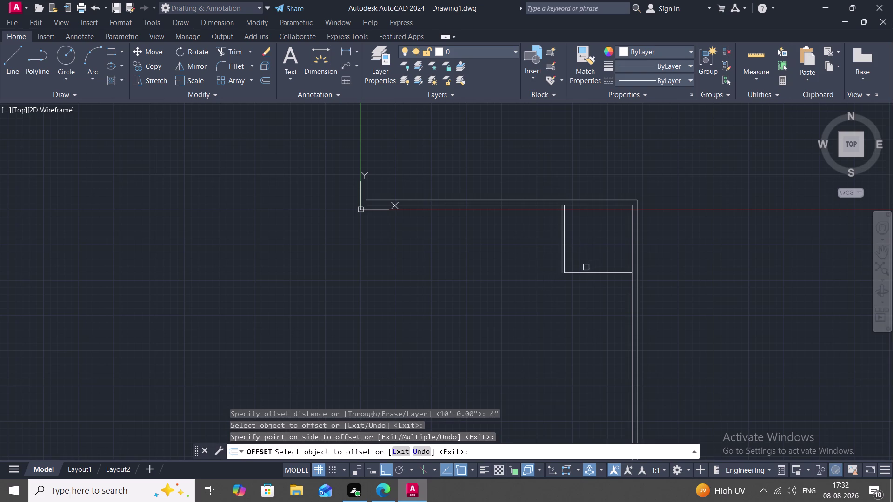
click(588, 273)
click(587, 283)
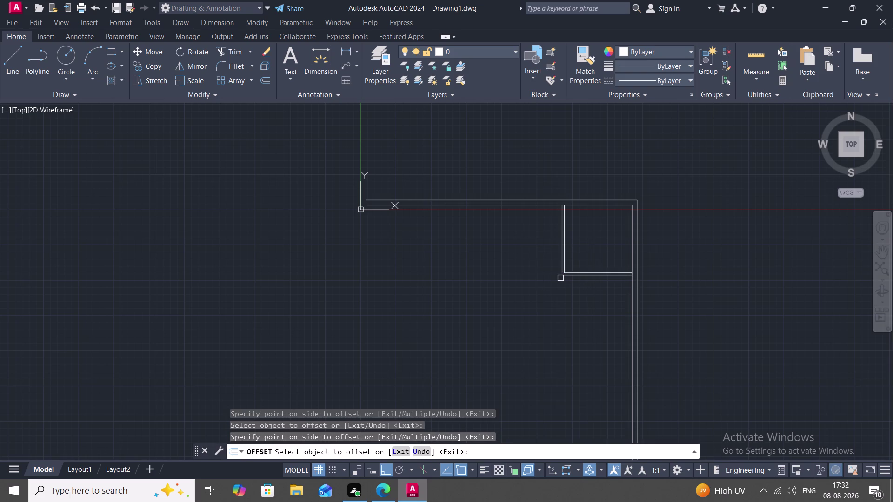
Zoom in and try a first fillet between two room edge lines.
scroll(up, 3)
scroll(up, 3)
text(F)
key(space)
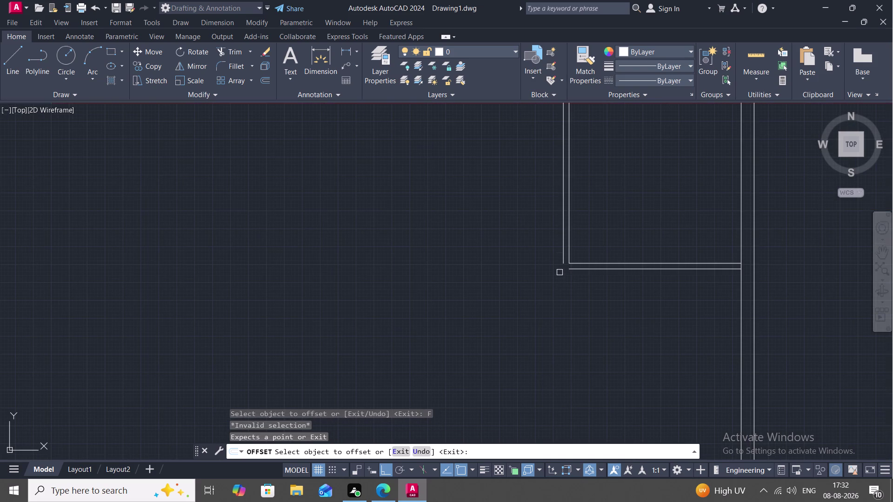
click(561, 255)
click(574, 269)
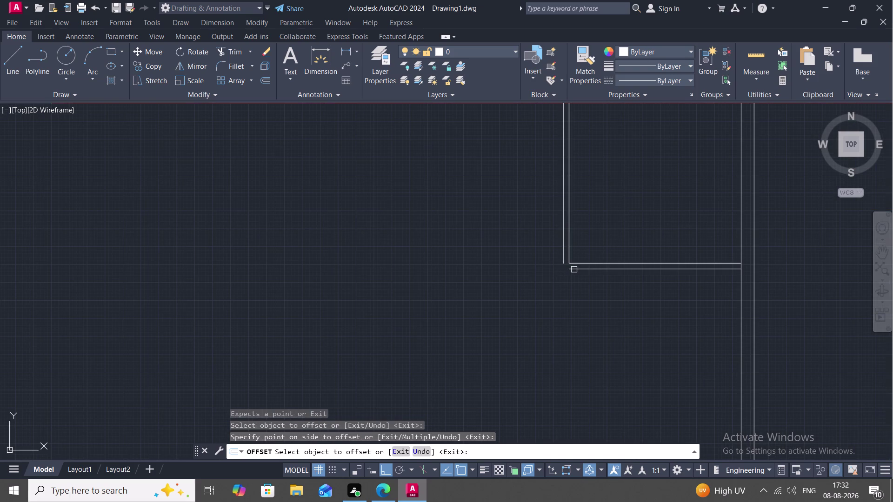
key(space)
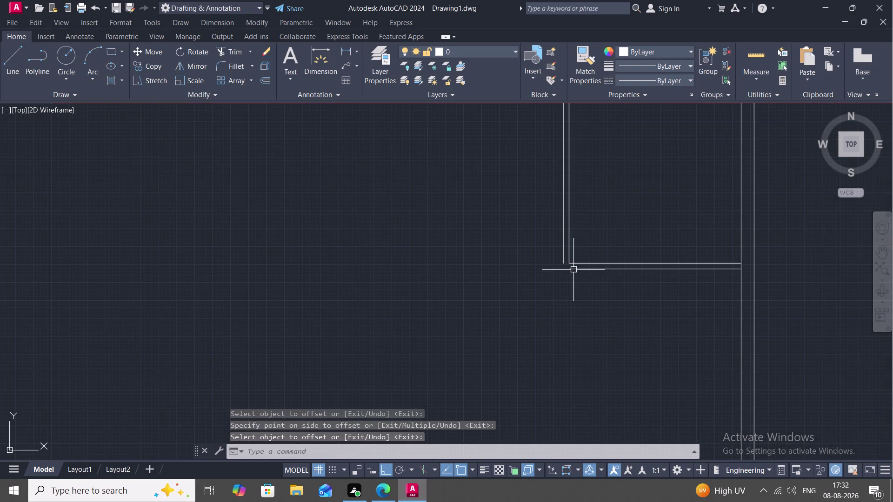
Fillet the outer vertical and bottom partition lines with zero radius.
text(F)
key(space)
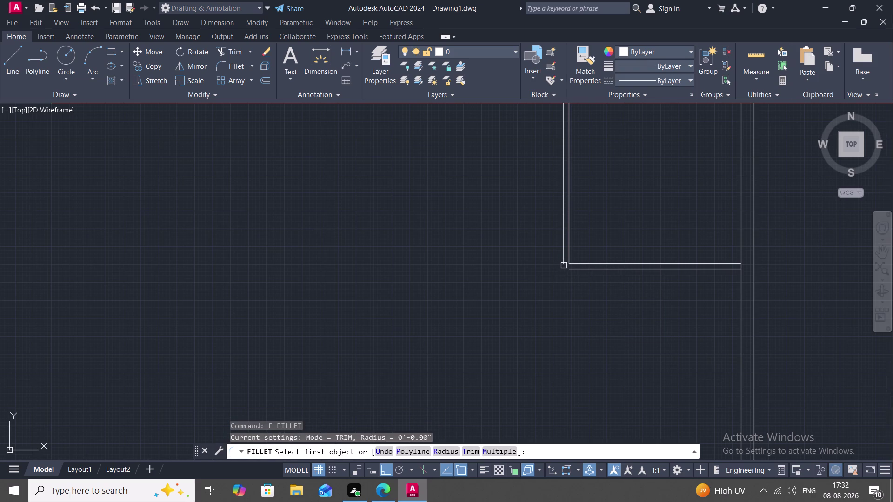
text(R)
key(space)
key(space)
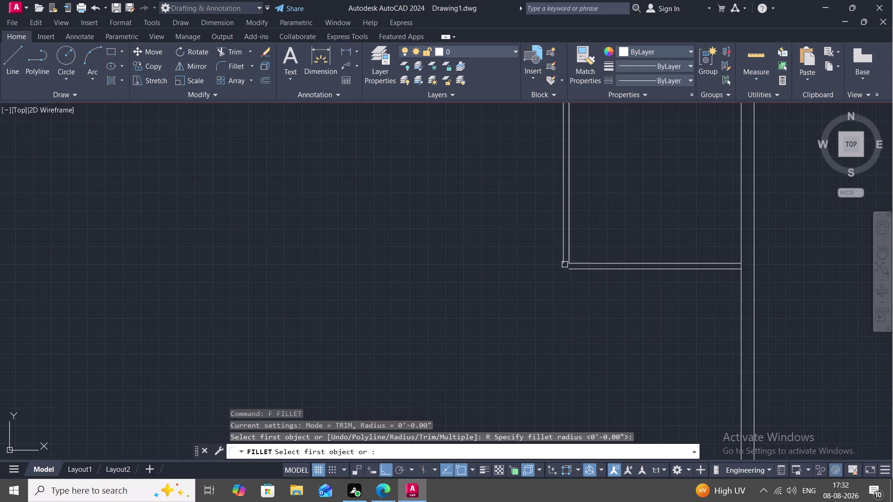
click(564, 253)
click(576, 269)
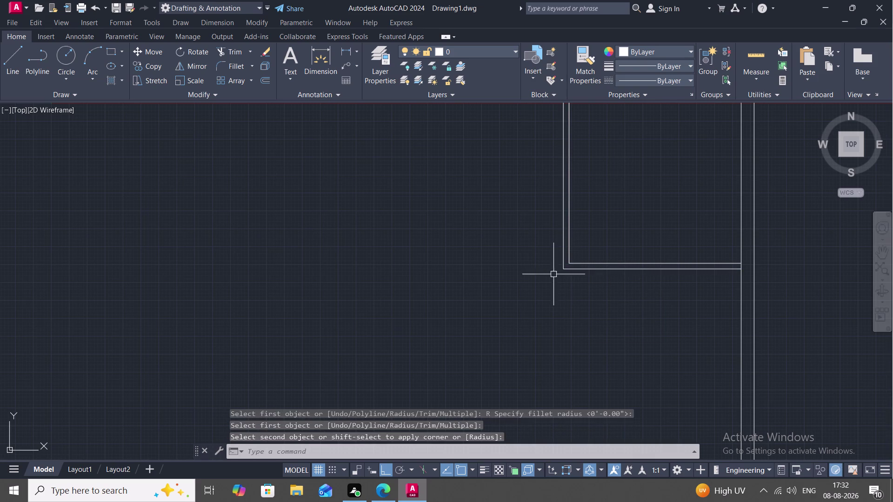
Zoom and select the outer vertical and bottom partition lines.
scroll(down, 3)
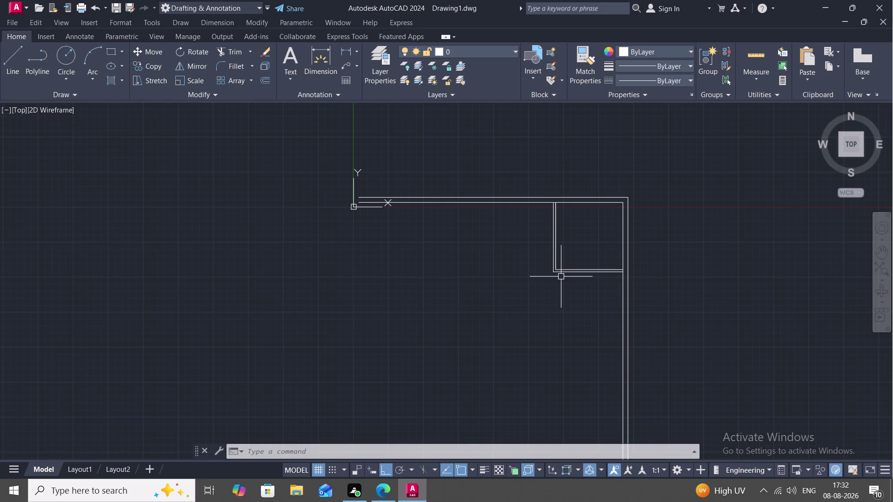
scroll(up, 3)
scroll(up, 3)
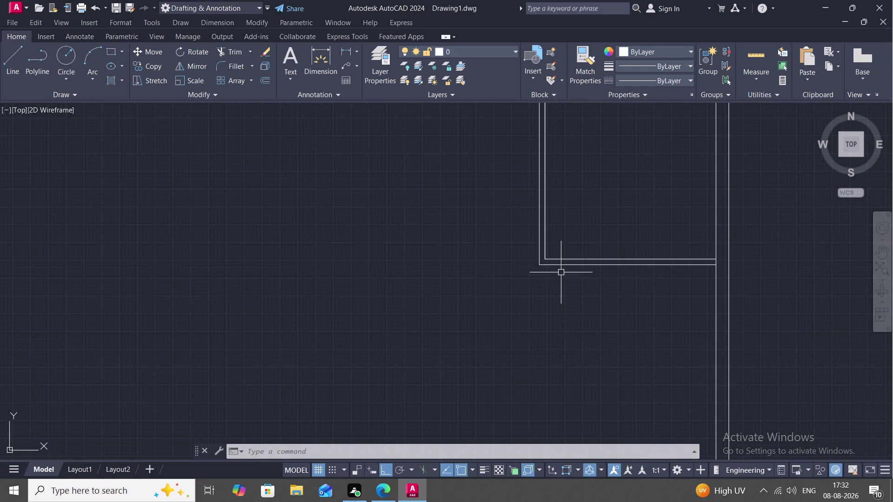
click(537, 238)
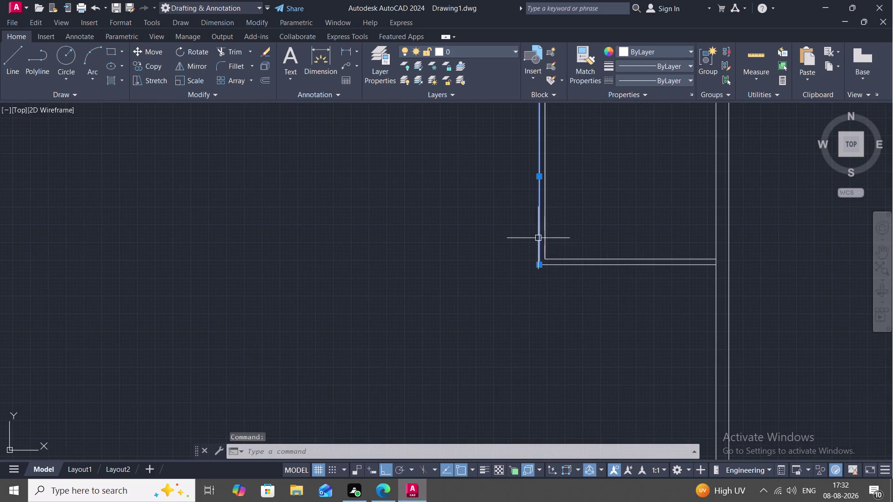
click(563, 267)
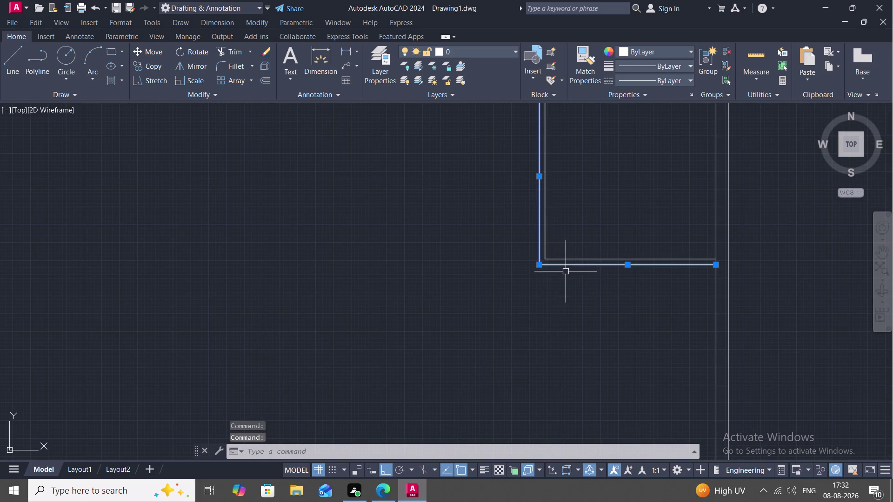
key(Delete)
scroll(down, 3)
middle_drag(537, 279, 539, 286)
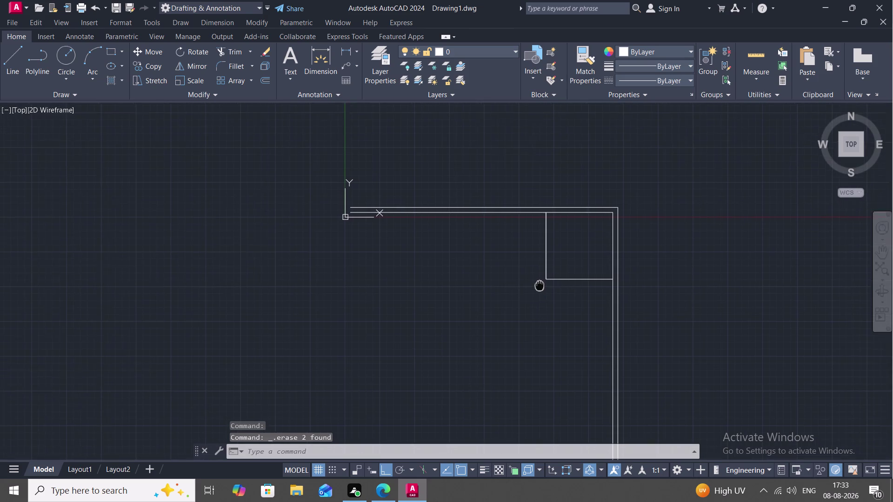
middle_drag(540, 285, 541, 309)
text(O)
key(space)
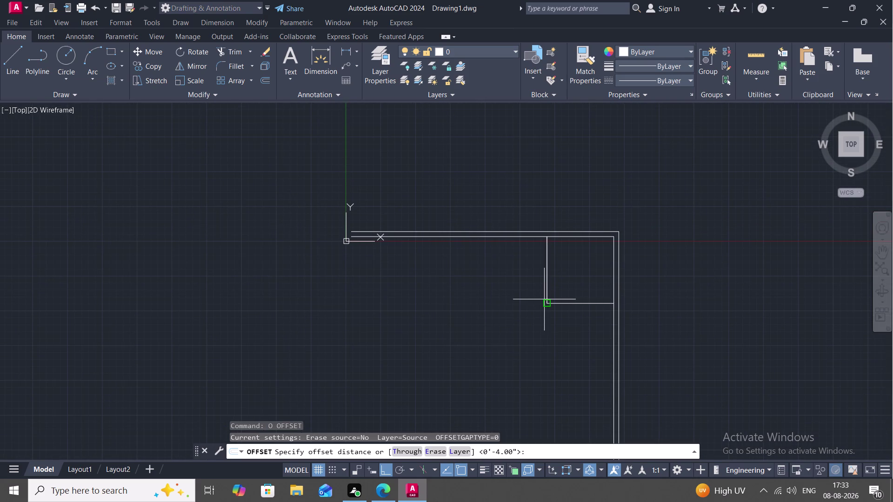
key(5)
text(")
key(space)
click(548, 255)
click(510, 261)
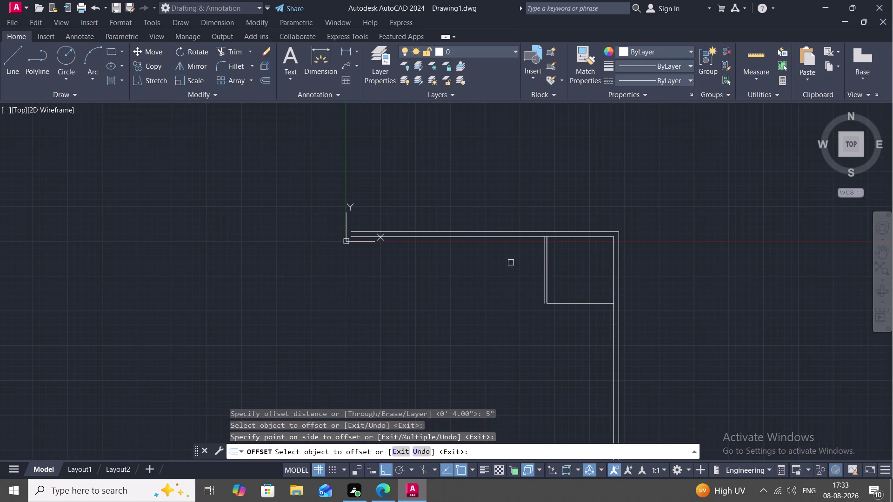
click(573, 303)
click(575, 324)
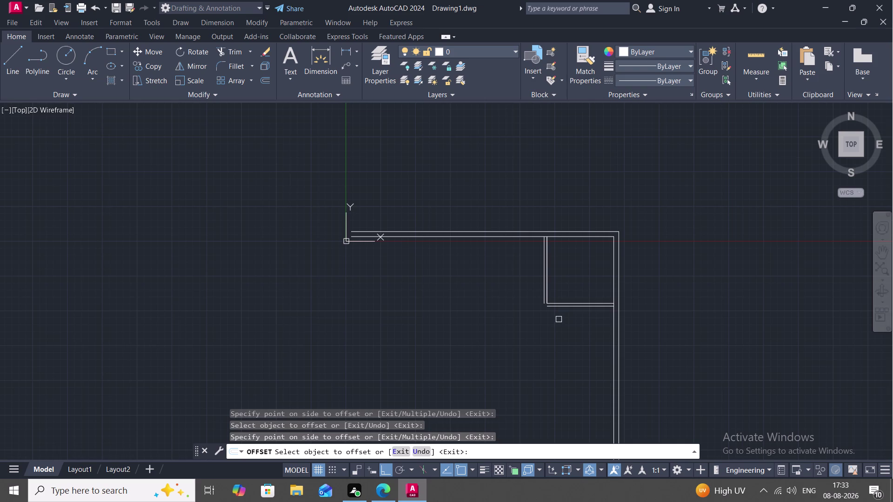
key(Escape)
key(f)
key(space)
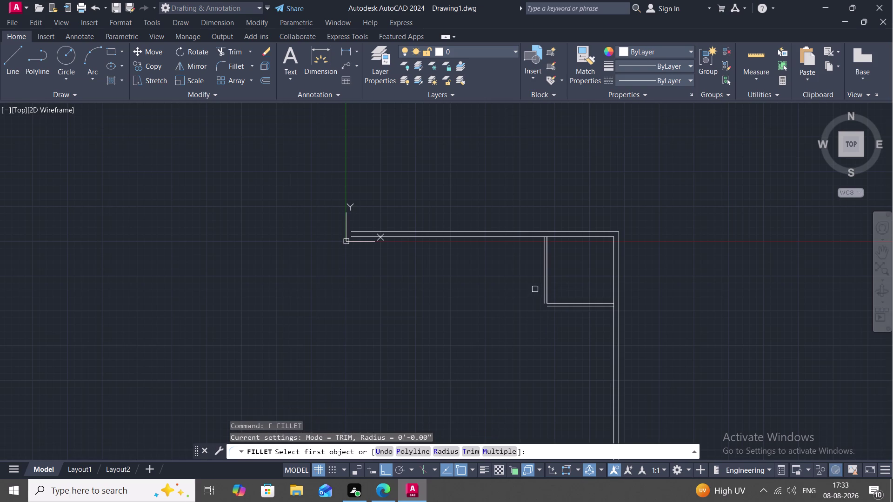
click(544, 290)
click(557, 309)
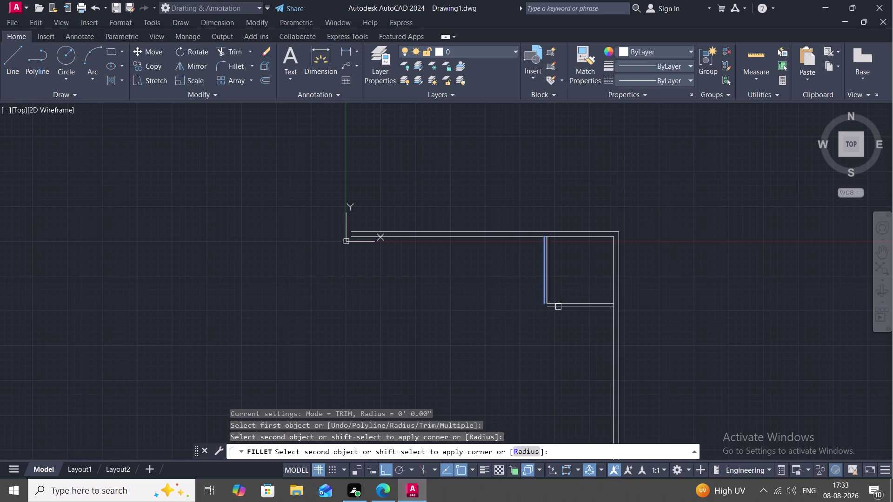
click(558, 307)
key(Escape)
middle_drag(552, 270, 557, 287)
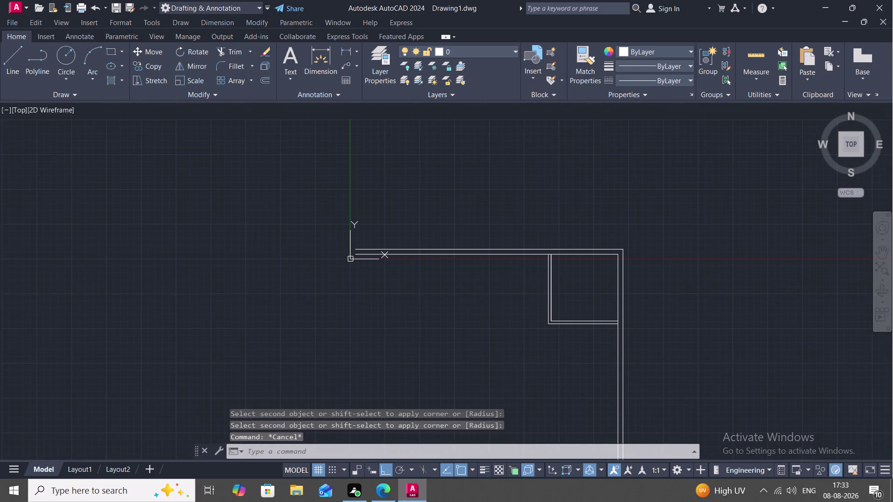
scroll(up, 3)
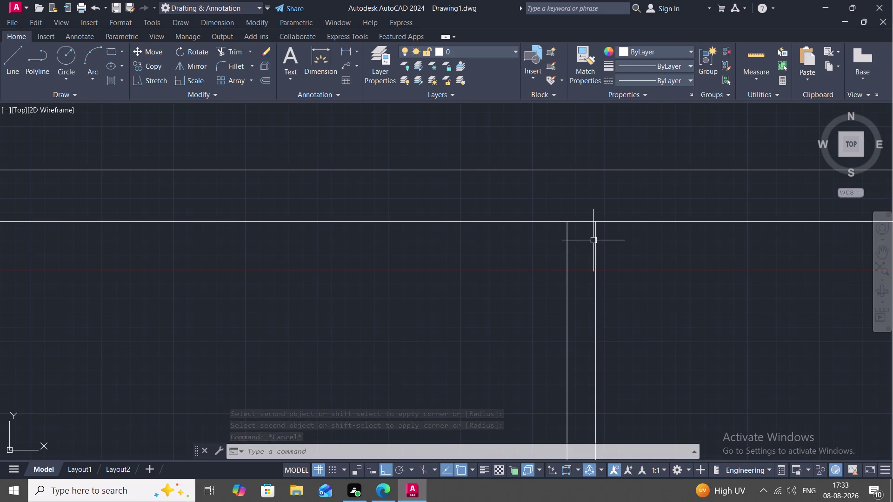
Trim the wall line stubs at the partition junction.
text(TR)
key(space)
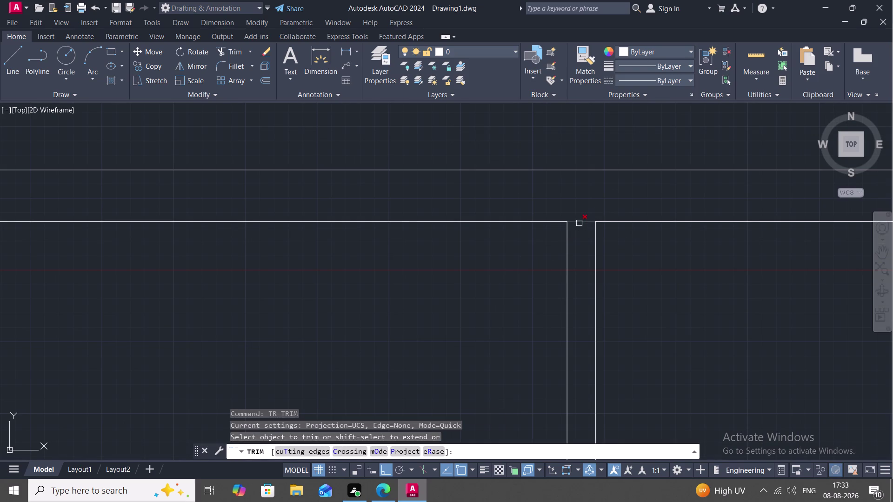
click(579, 223)
key(Escape)
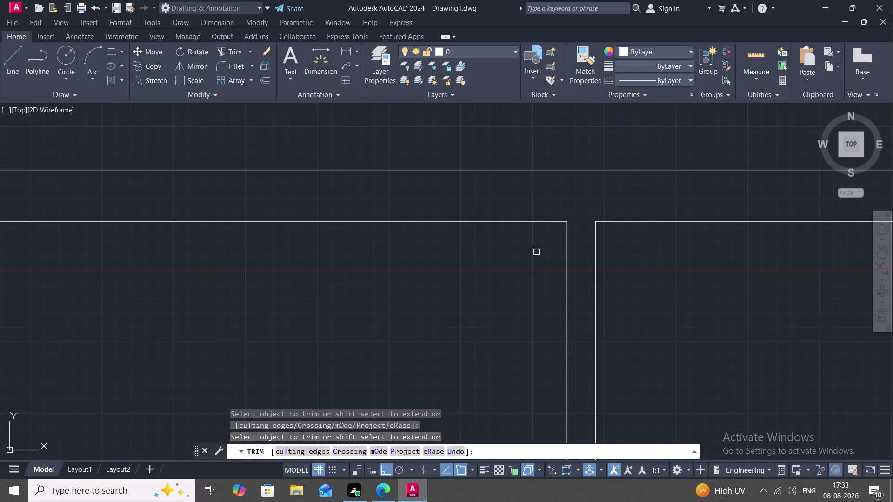
Draw a line from the partition's top corner up to the outer wall line.
text(L)
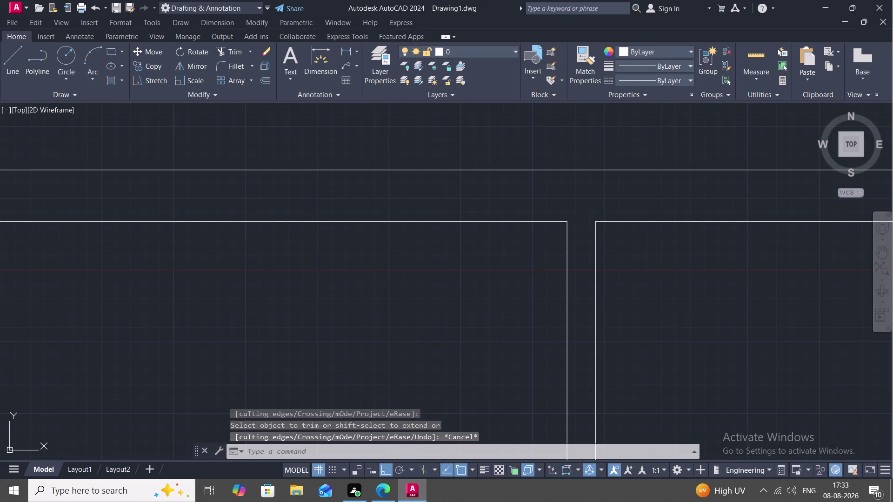
key(space)
click(568, 224)
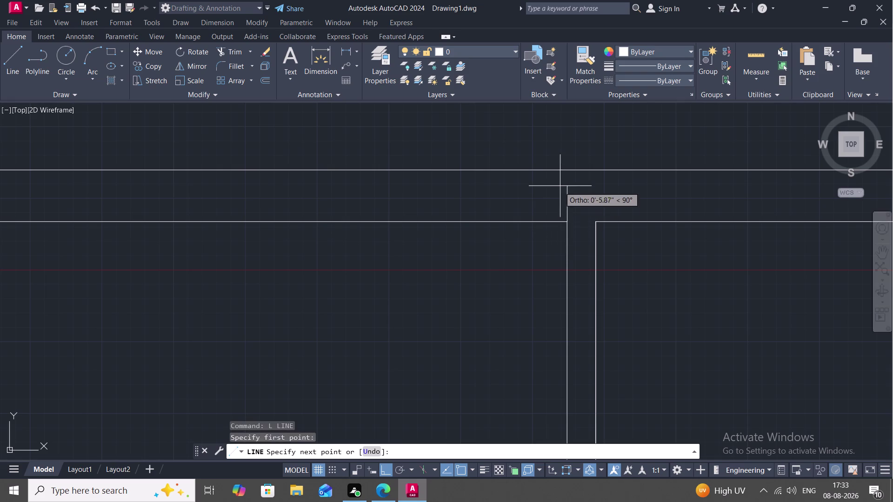
click(569, 168)
key(Escape)
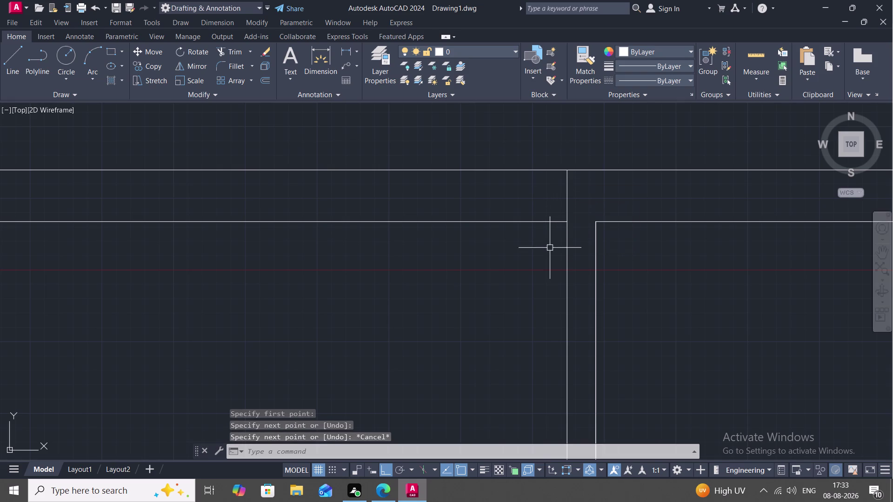
scroll(down, 3)
scroll(down, 3)
middle_drag(550, 249, 530, 209)
scroll(down, 3)
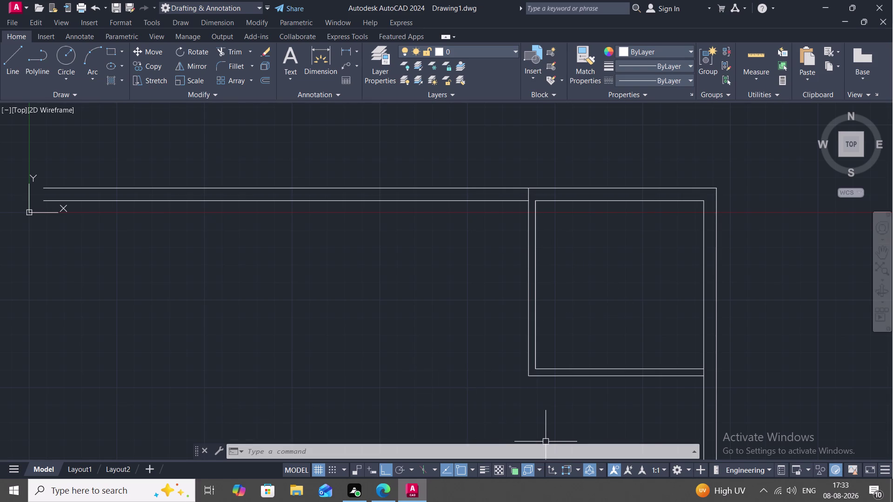
Draw a 3-foot jamb line from the room's inner bottom corner.
key(l)
key(space)
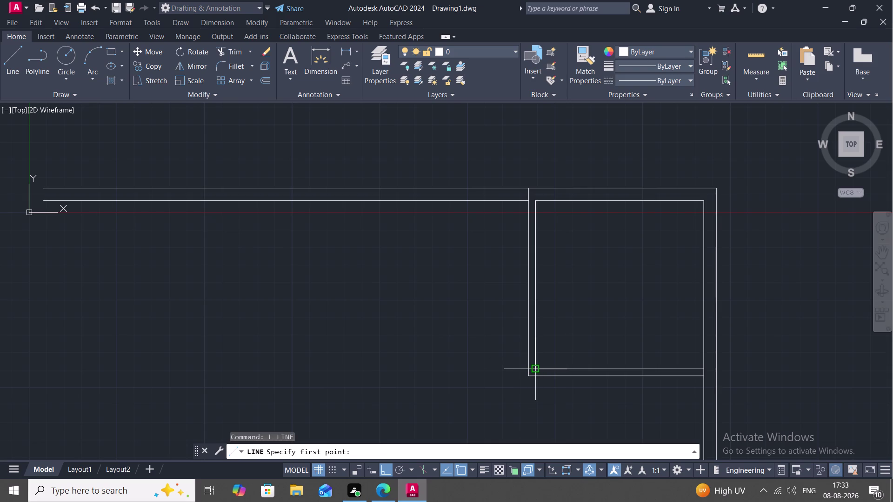
click(536, 369)
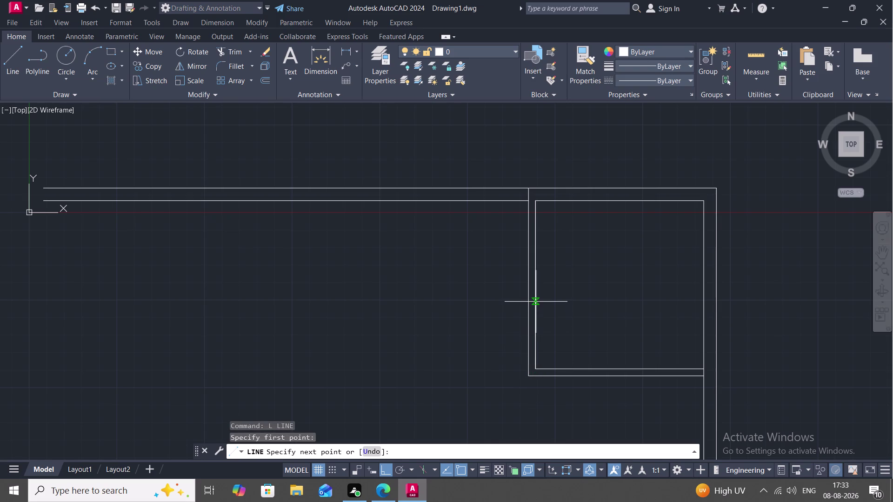
text(3')
key(space)
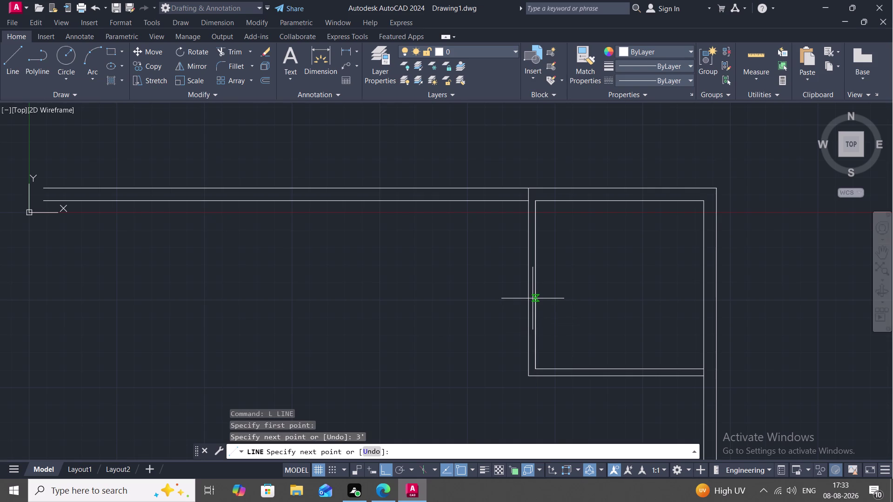
click(530, 318)
key(Escape)
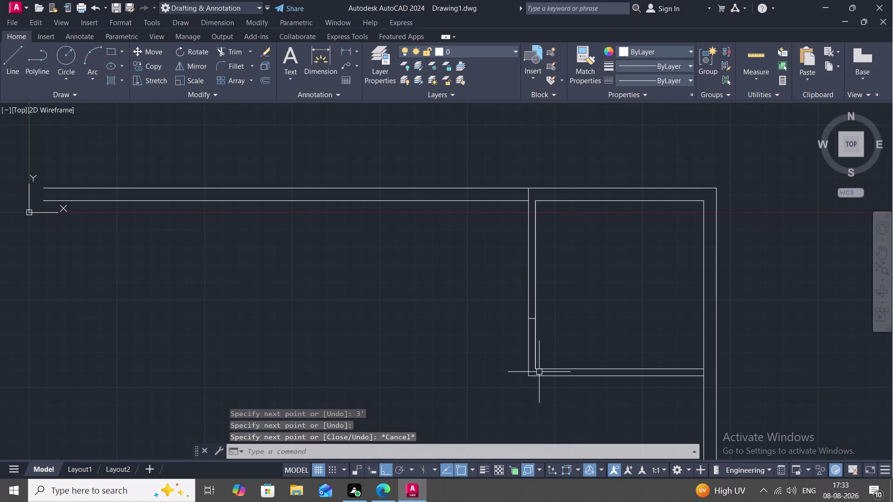
Cancel an unfinished line and delete the misplaced jamb line.
key(space)
click(535, 369)
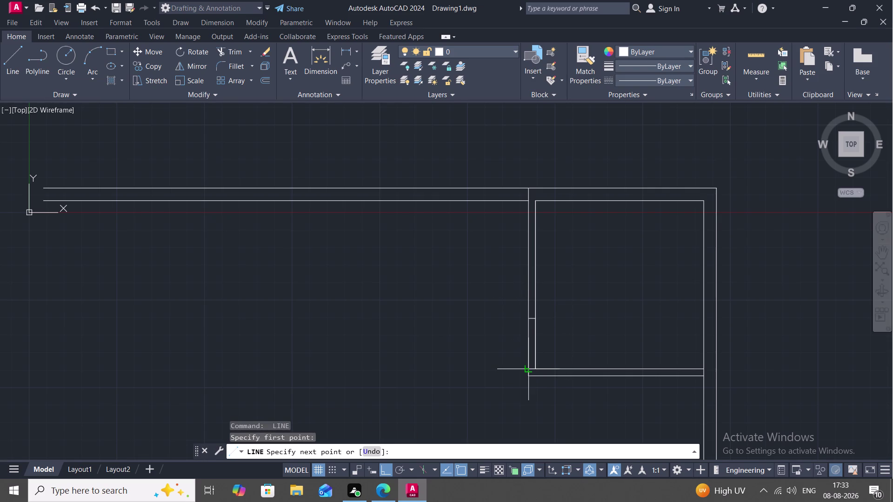
click(530, 368)
key(Escape)
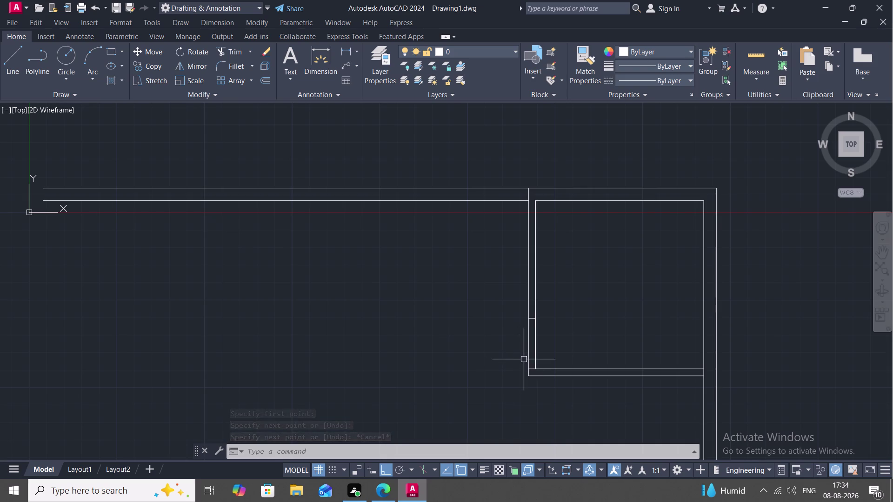
click(533, 321)
key(Delete)
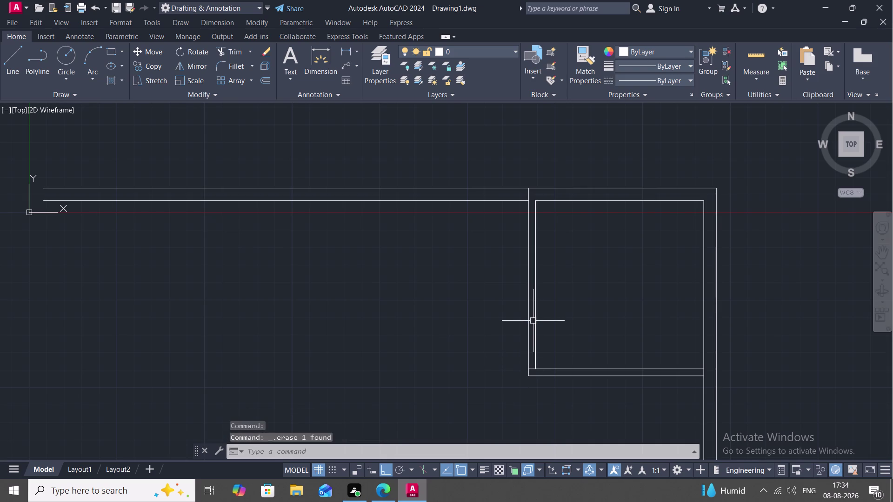
Enter 3'6" and start a new line at the room's inner bottom corner.
key(3)
key(apostrophe)
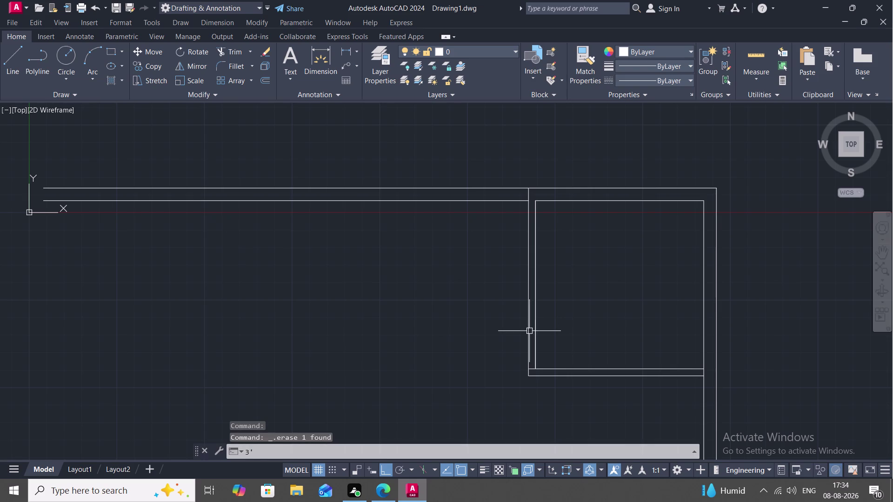
key(6)
text(")
key(space)
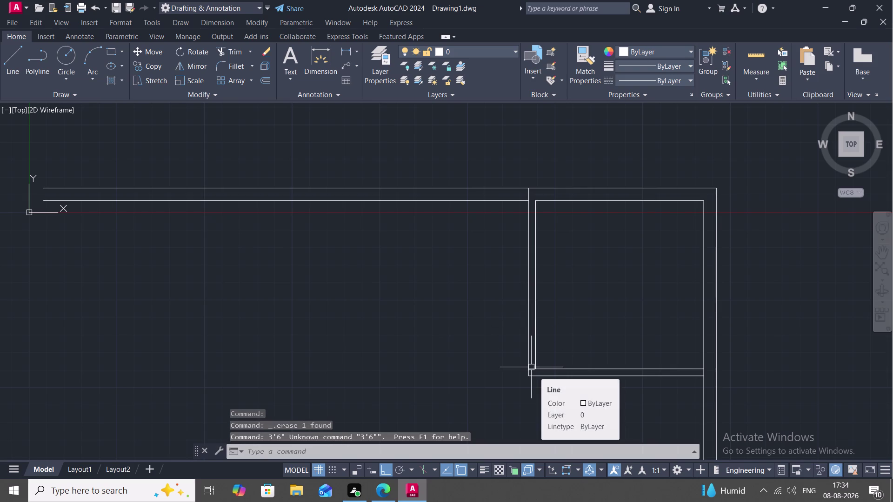
text(L)
key(space)
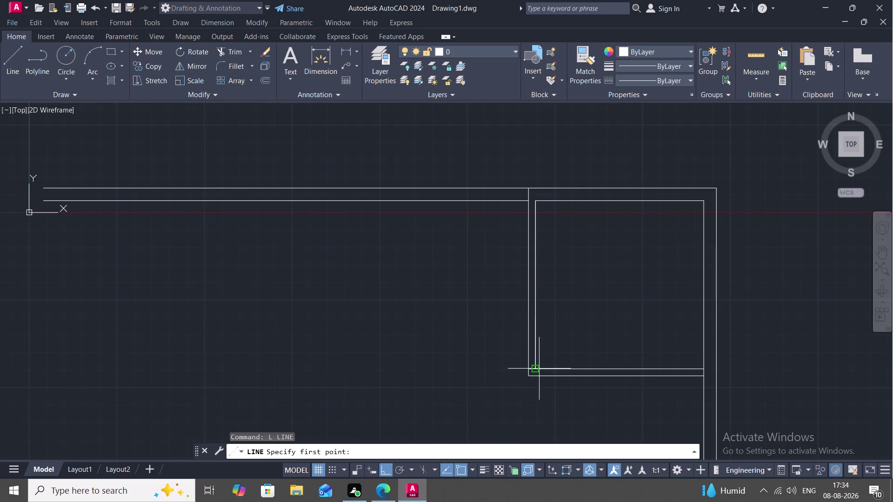
click(534, 367)
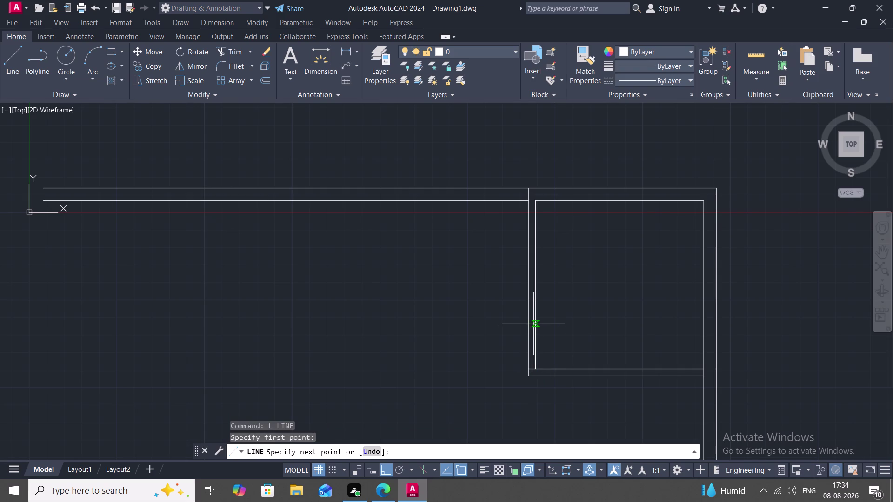
Toggle Ortho with F8 and draw the 3'6" line up the left partition.
key(F8)
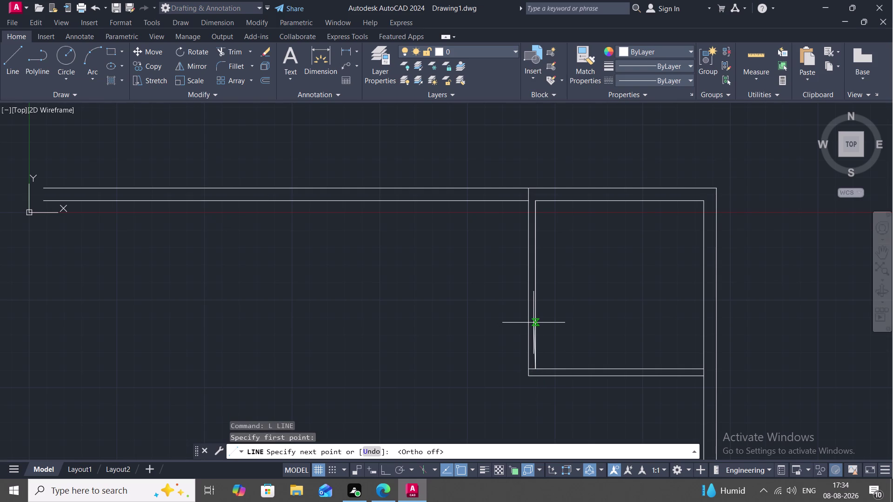
key(3)
key(apostrophe)
key(F8)
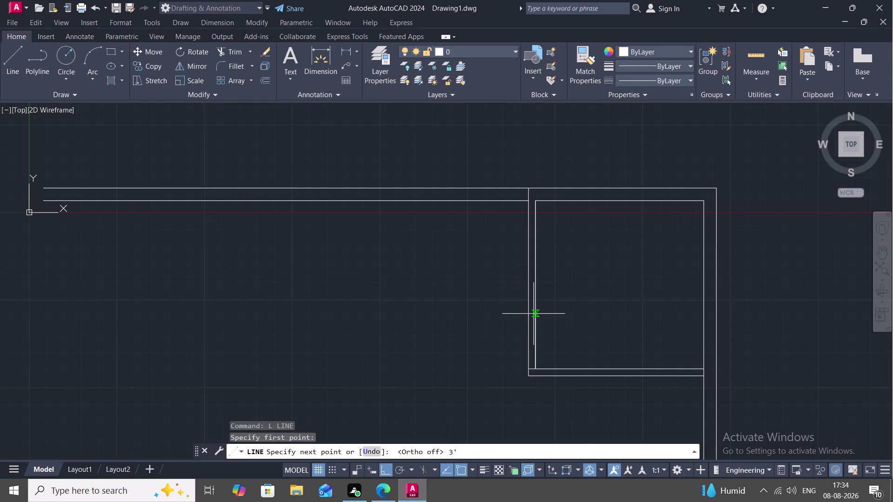
text(6")
key(space)
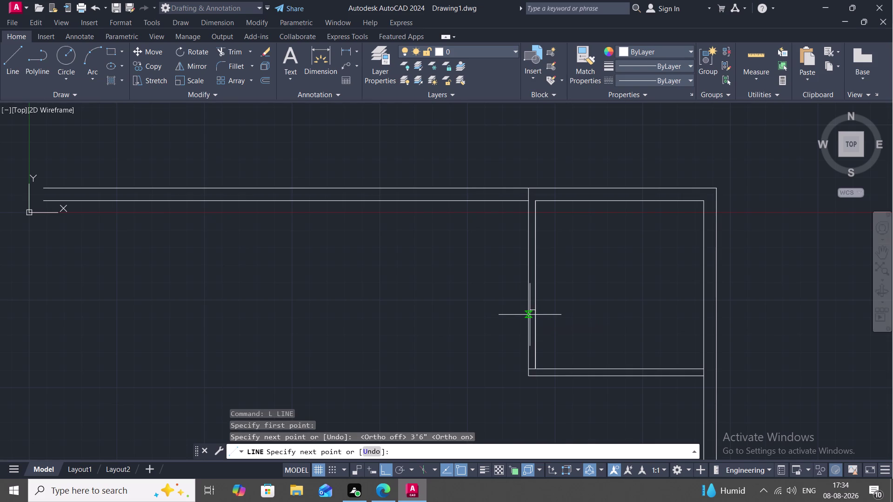
click(528, 313)
key(Escape)
middle_drag(516, 326, 518, 264)
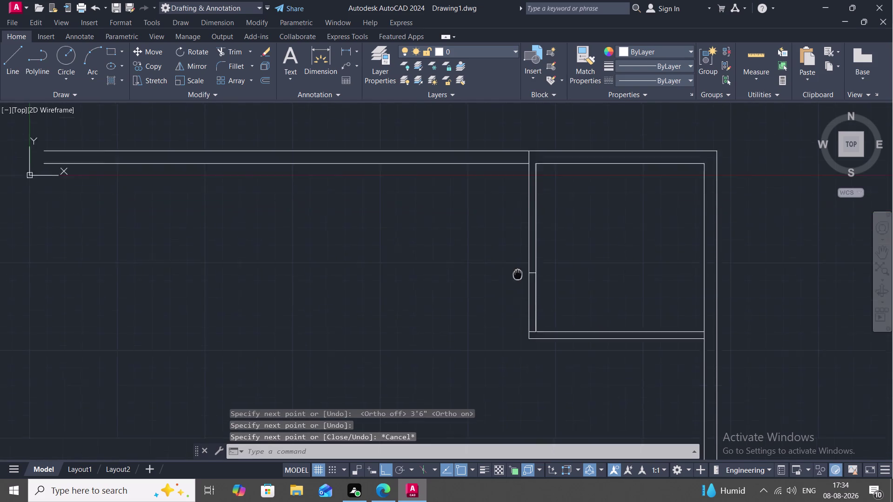
Shift the room up in view and restart Offset after a false start.
middle_drag(517, 264, 517, 256)
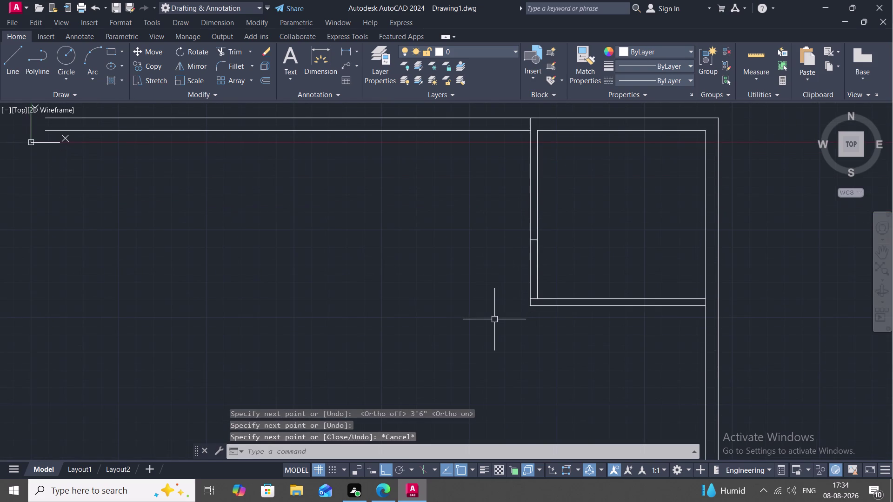
text(O)
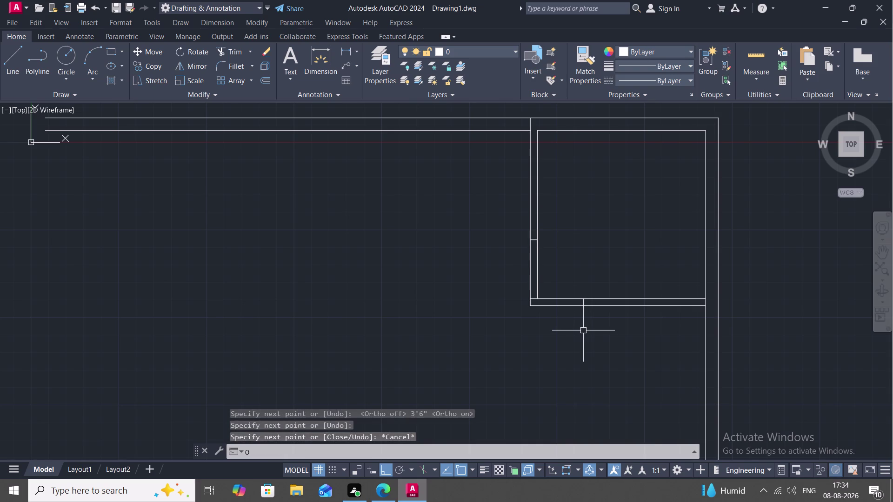
key(space)
key(Escape)
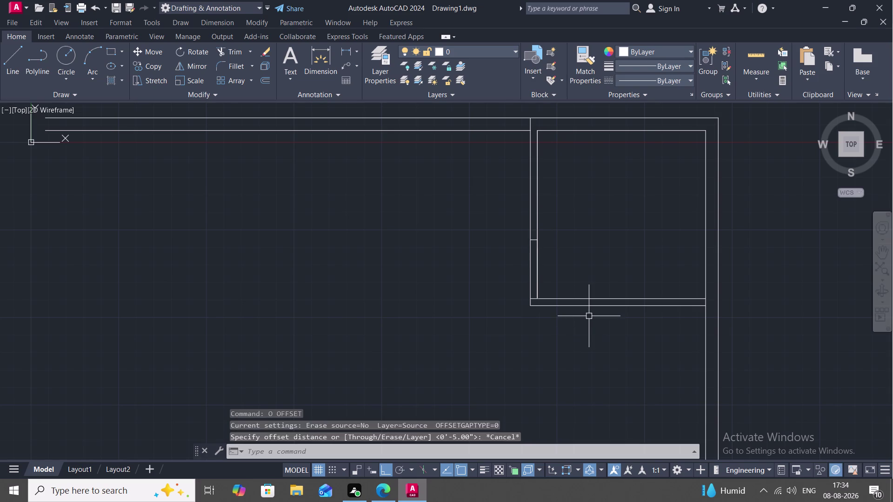
key(o)
key(space)
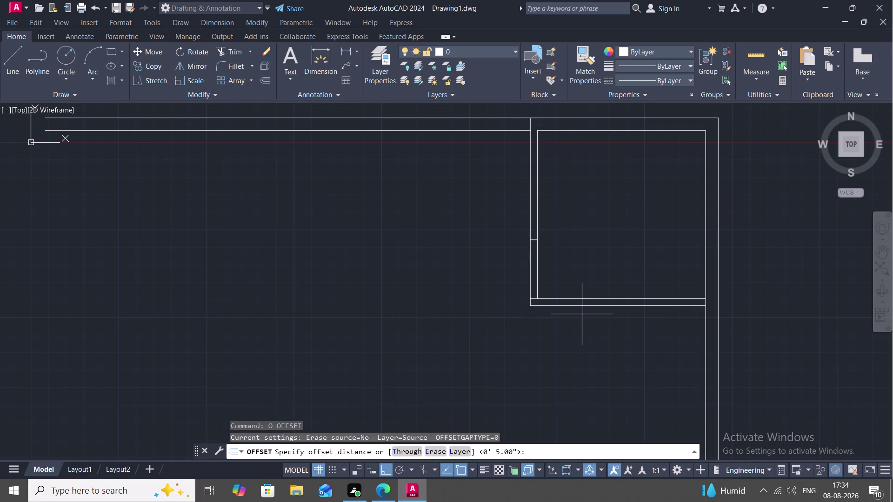
key(1)
text(O)
key(space)
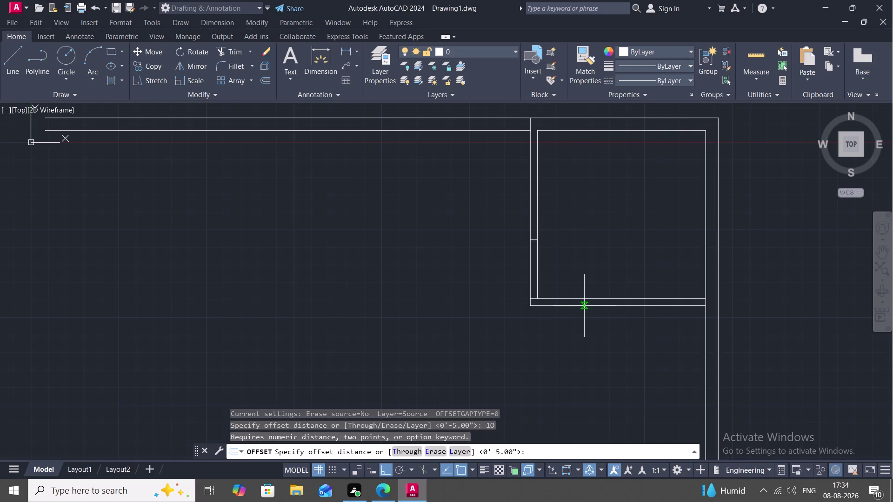
Set the offset distance to 10'-0" and repeat Offset.
key(1)
text(0)
text(')
key(space)
key(space)
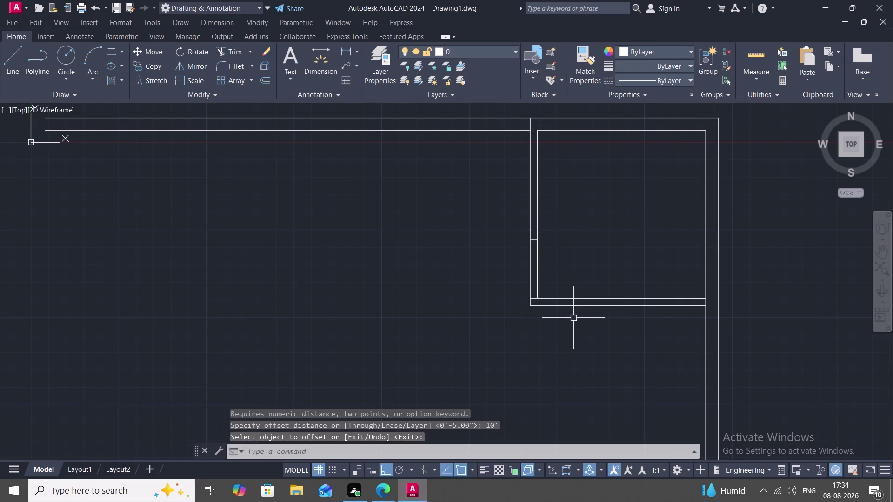
key(space)
key(space)
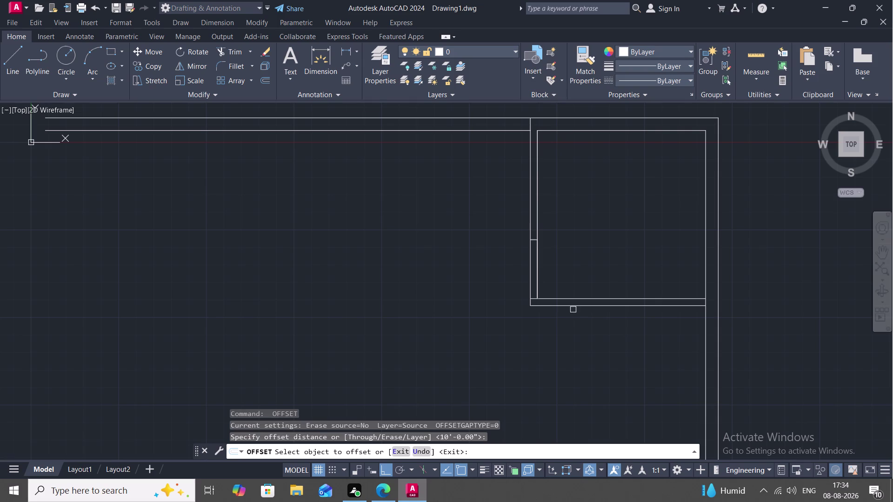
Copy a wall line 10 feet downward and reframe the top wall.
click(577, 307)
click(581, 367)
scroll(down, 3)
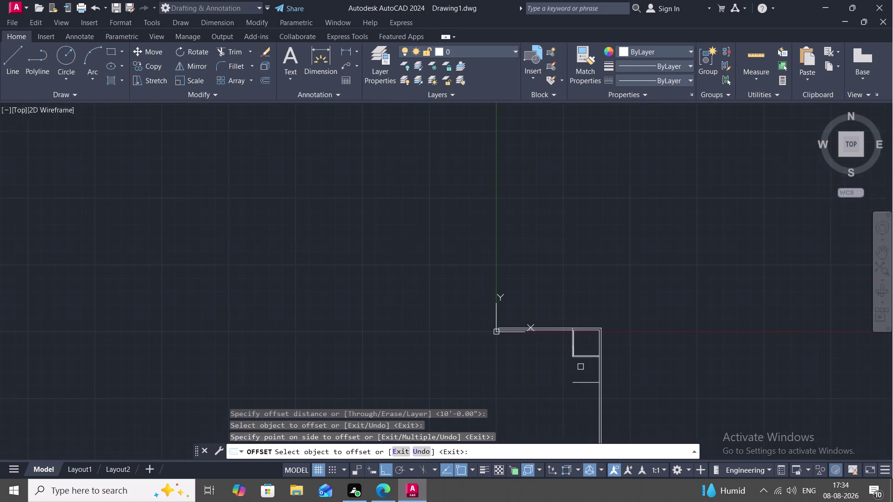
middle_drag(580, 367, 532, 327)
scroll(up, 3)
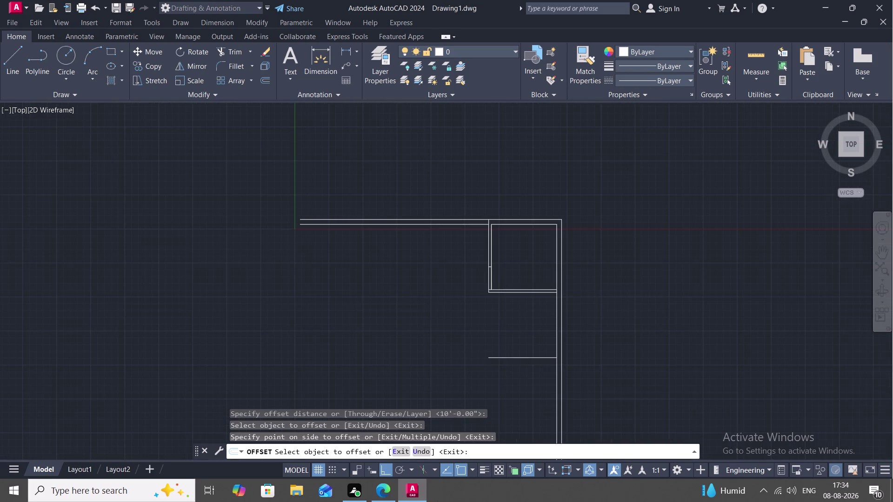
Restart Offset with a 12-foot distance.
key(1)
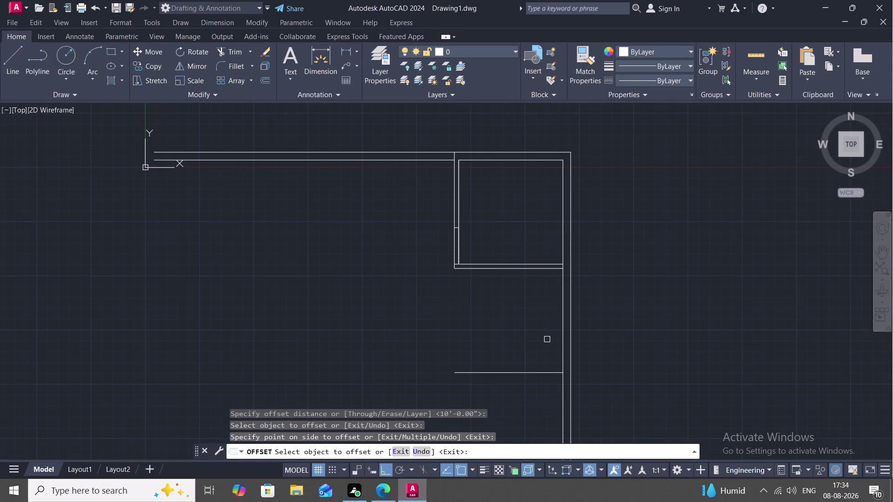
key(2)
key(apostrophe)
key(space)
key(space)
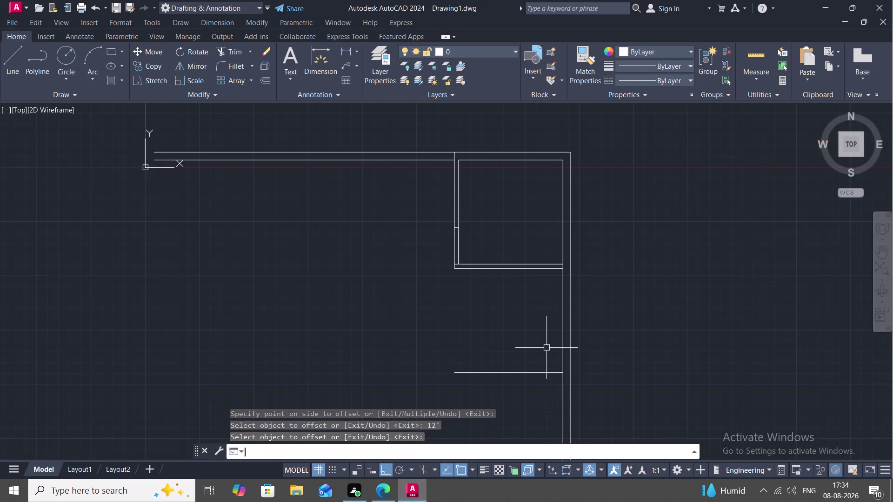
key(space)
text(1)
key(2)
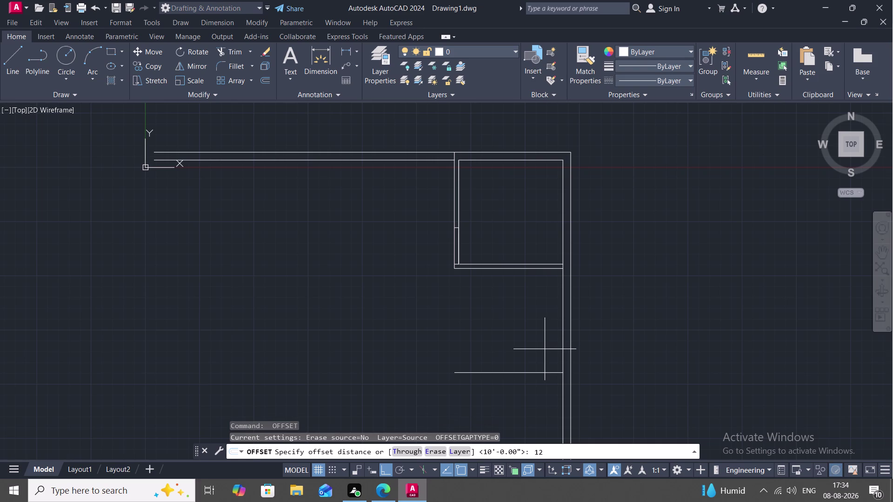
text(')
key(space)
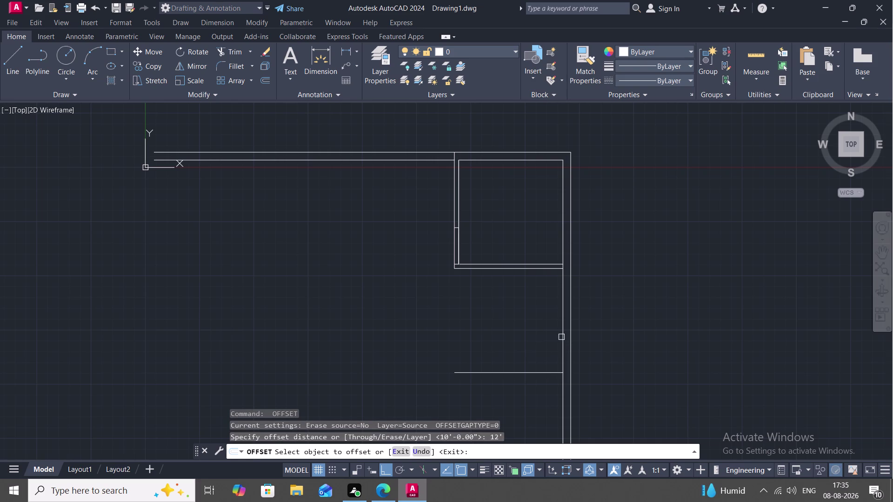
Copy the inner east wall line 12 feet to the left.
click(562, 337)
click(489, 342)
key(Escape)
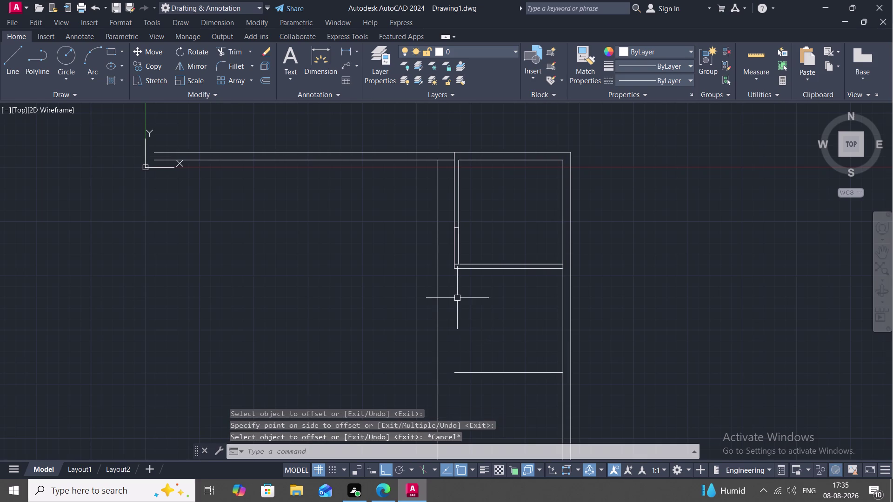
scroll(up, 3)
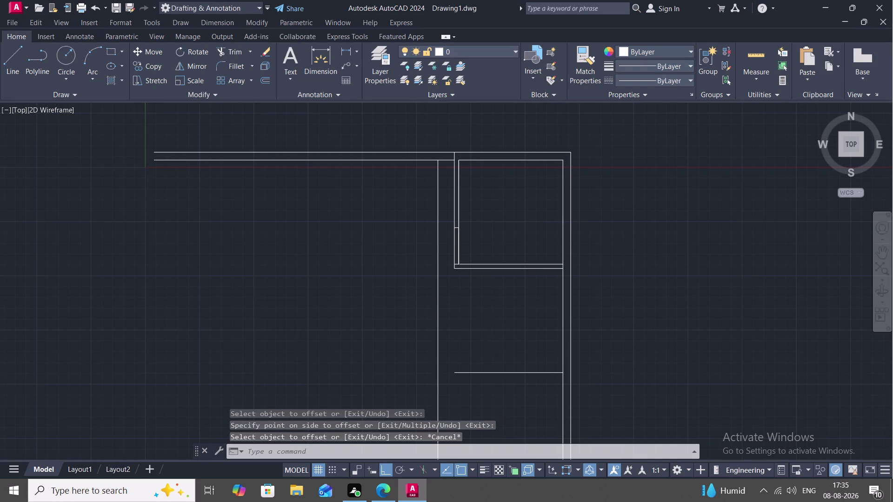
text(EX)
key(space)
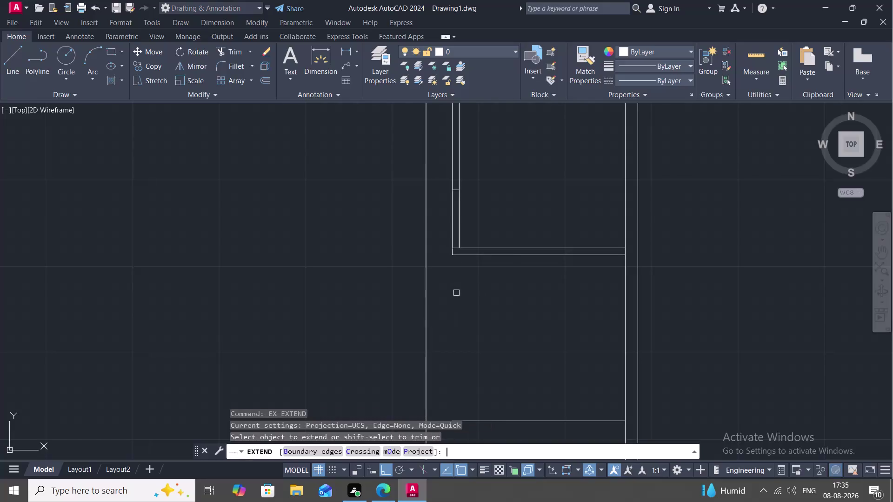
Extend the room's two bottom wall lines left toward the new vertical line.
click(471, 250)
click(468, 247)
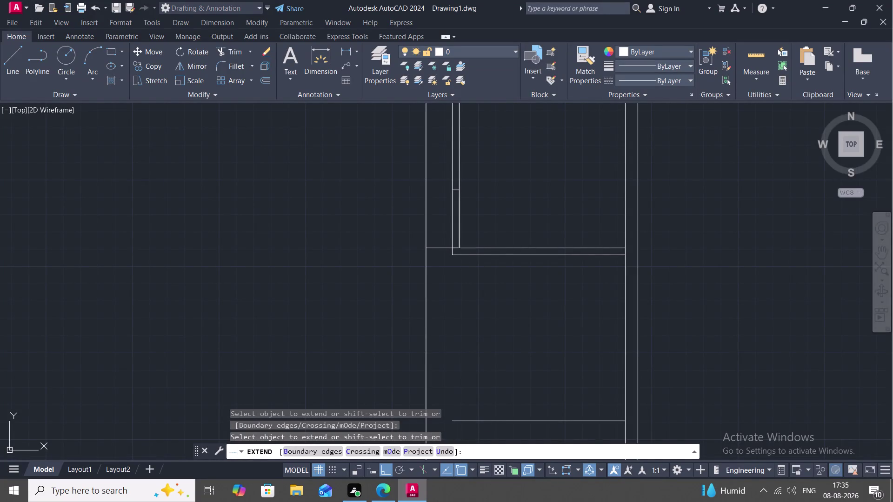
click(465, 253)
key(Escape)
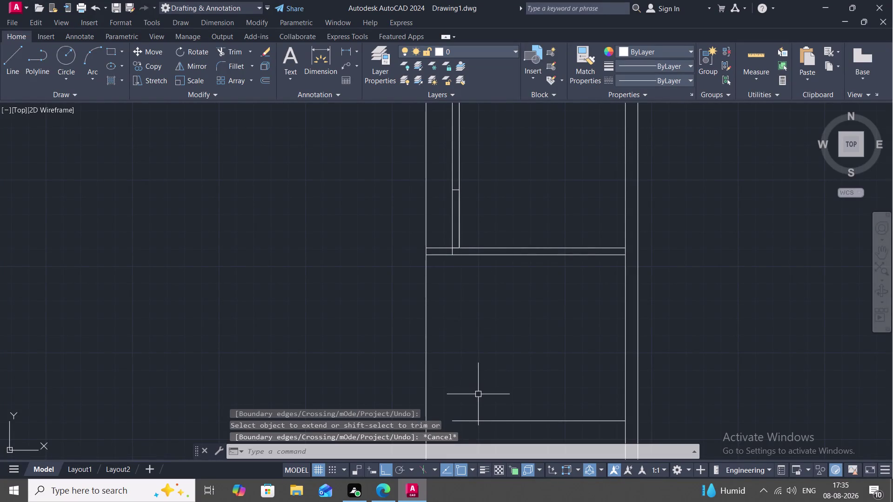
key(space)
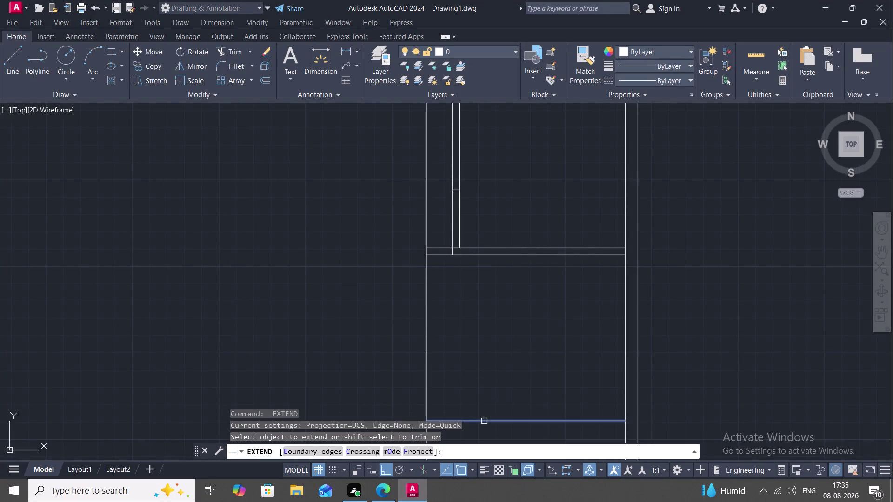
click(484, 422)
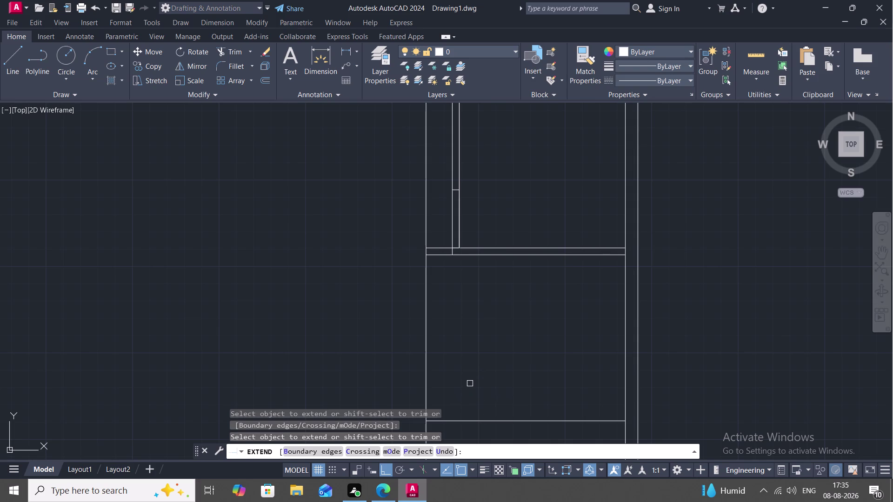
key(Escape)
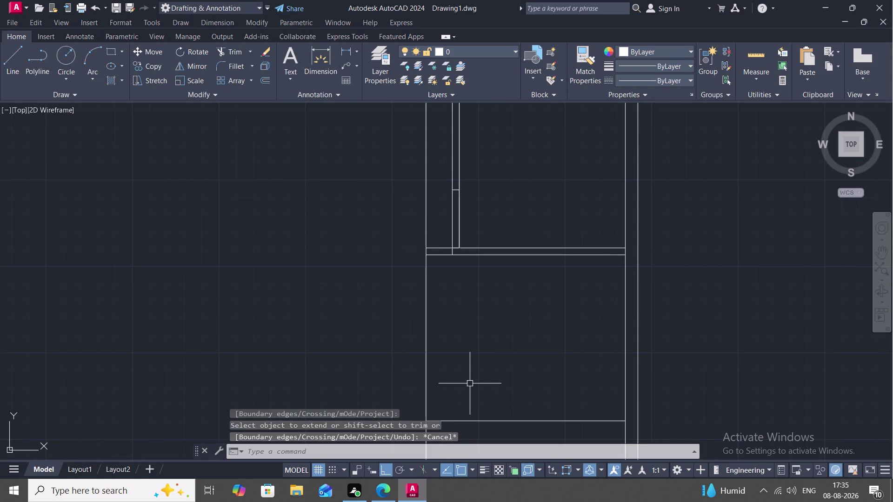
Bring the whole plan back into view and start Offset.
scroll(down, 3)
middle_drag(465, 356, 466, 347)
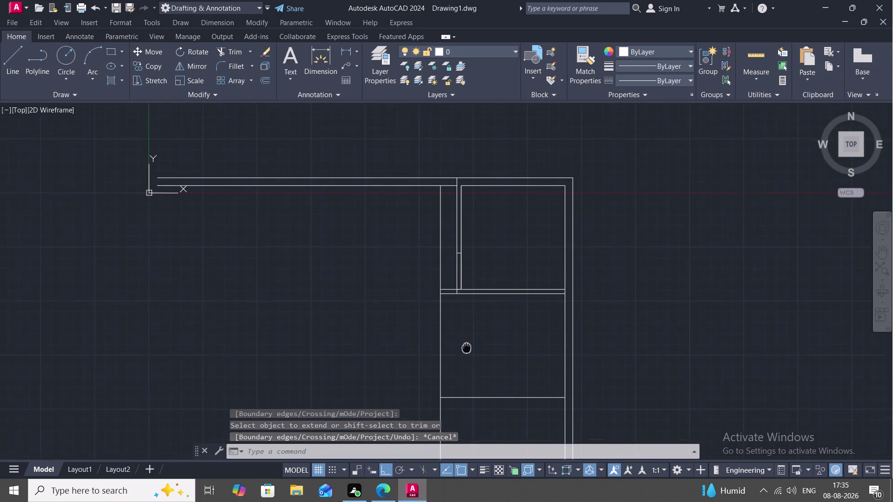
middle_drag(467, 347, 478, 343)
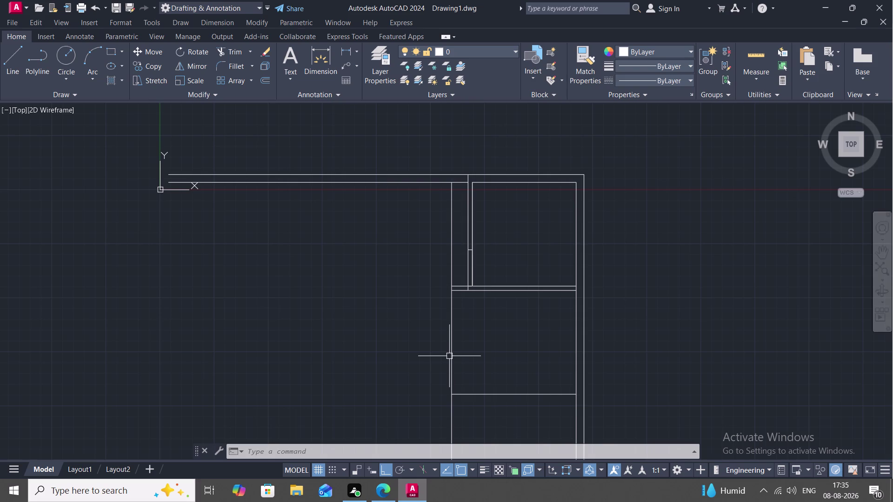
middle_drag(457, 354, 455, 317)
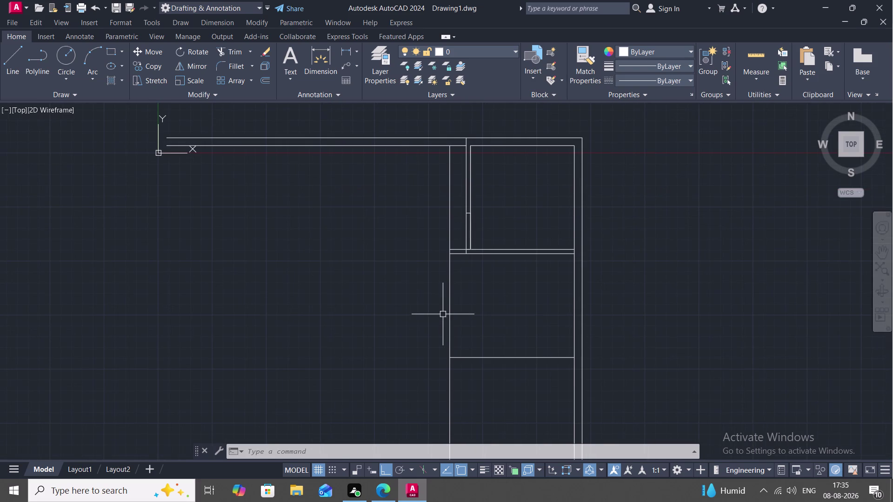
text(O)
key(space)
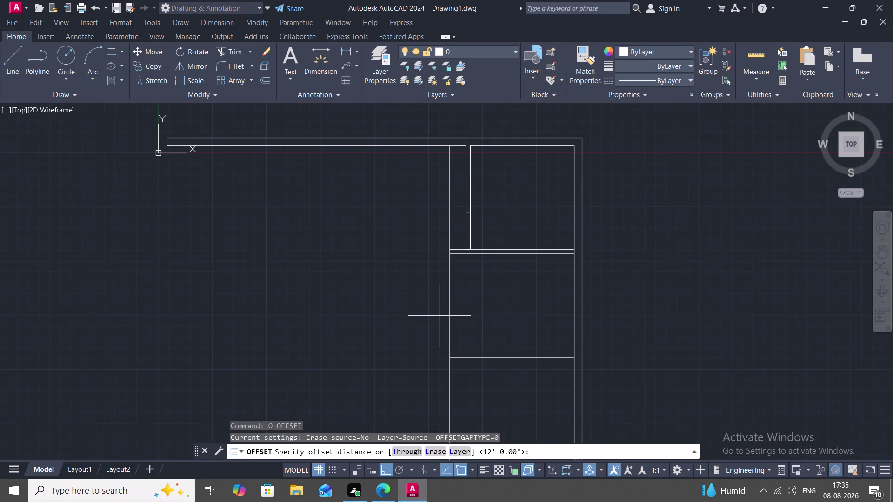
Offset the vertical line left and the lower partition line down by 5 inches.
key(5)
key(shift+quotedbl)
key(space)
click(450, 327)
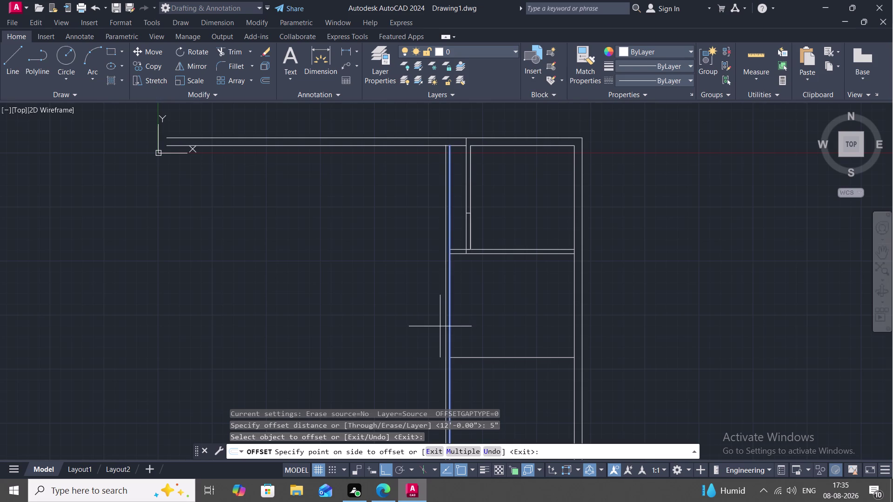
click(439, 327)
click(475, 359)
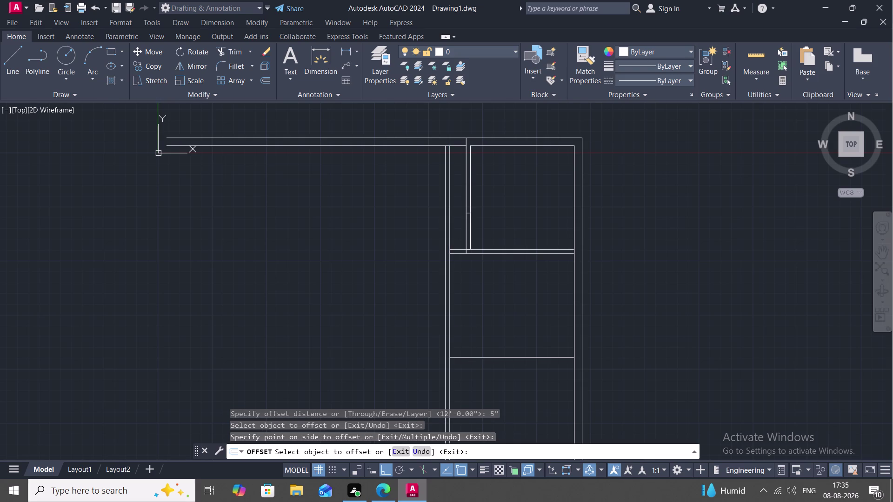
click(480, 373)
key(Escape)
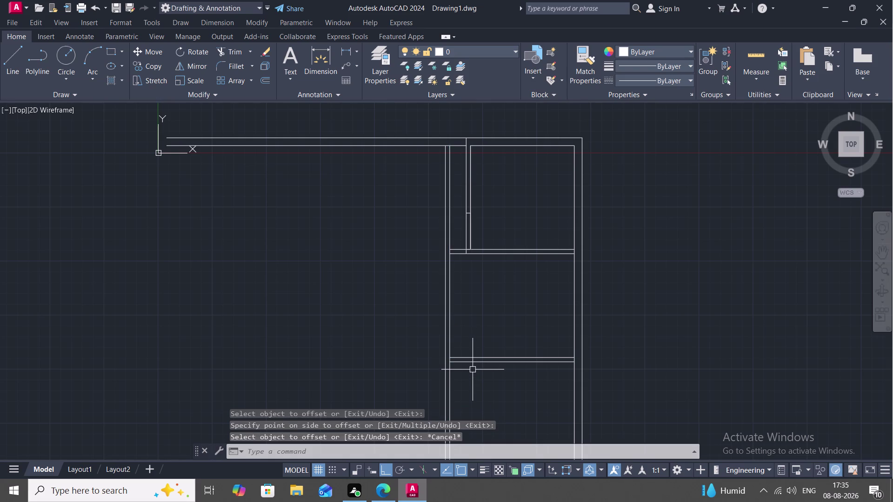
End Offset and start Extend with EX.
key(r)
key(BackSpace)
text(EX)
key(space)
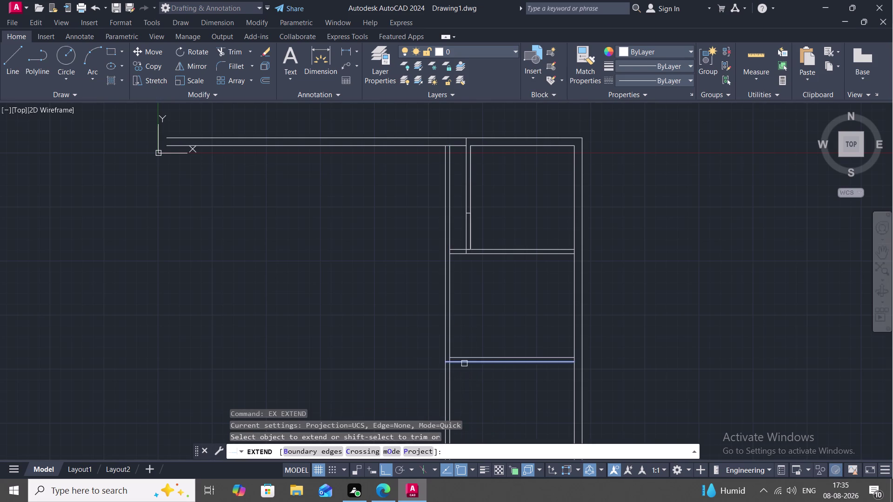
Extend the lower partition line and the room's bottom edge lines to the outer wall line.
click(465, 364)
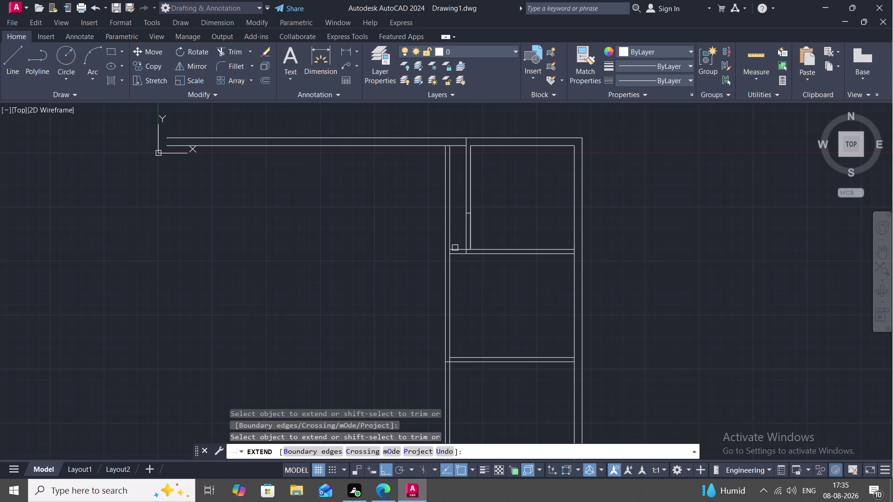
click(455, 251)
click(455, 255)
key(Escape)
Trim the overlapping line segments crossing the partition wall junction.
text(TR)
key(space)
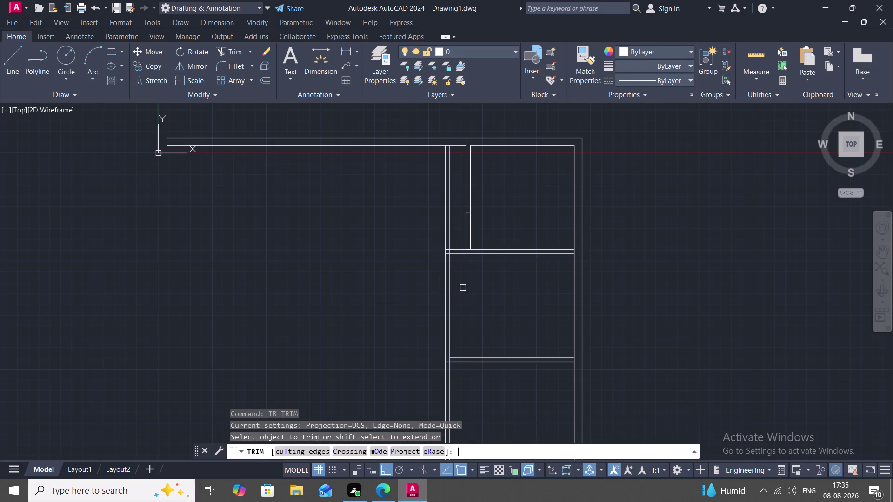
click(451, 230)
click(447, 232)
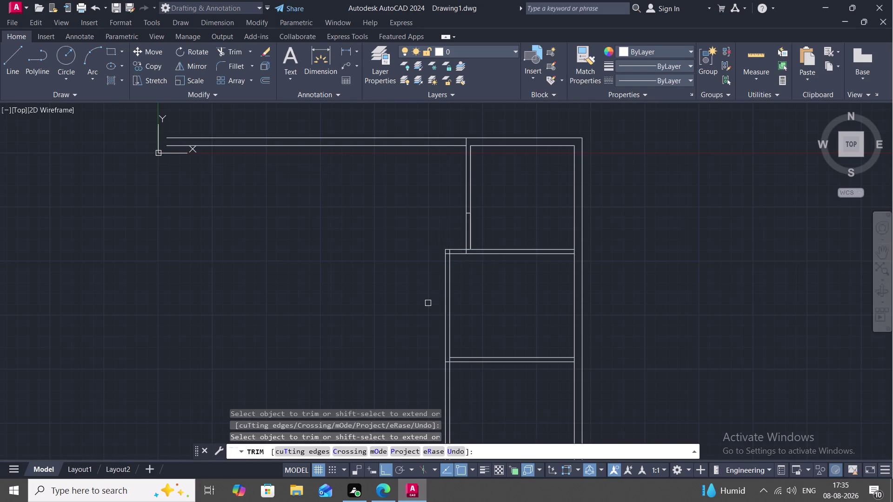
Trim the overhanging lines and vertical stubs at the upper wall corner.
scroll(up, 3)
middle_drag(444, 214, 441, 288)
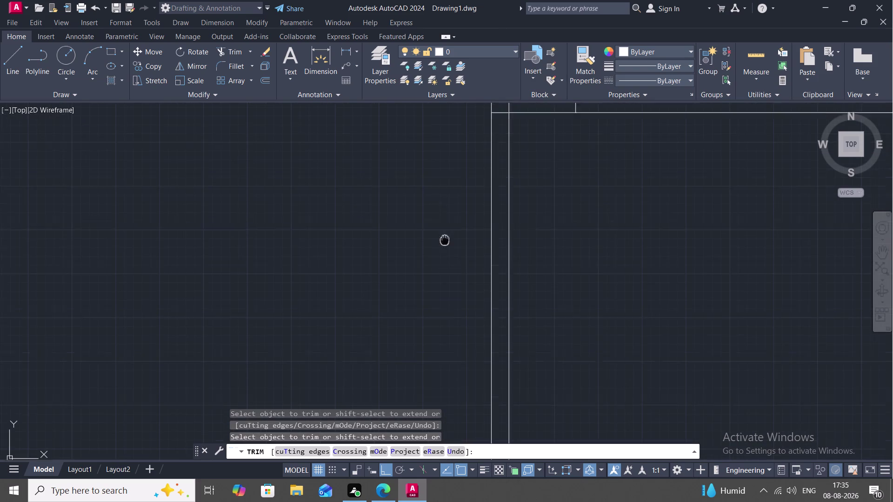
middle_drag(441, 289, 435, 331)
click(491, 219)
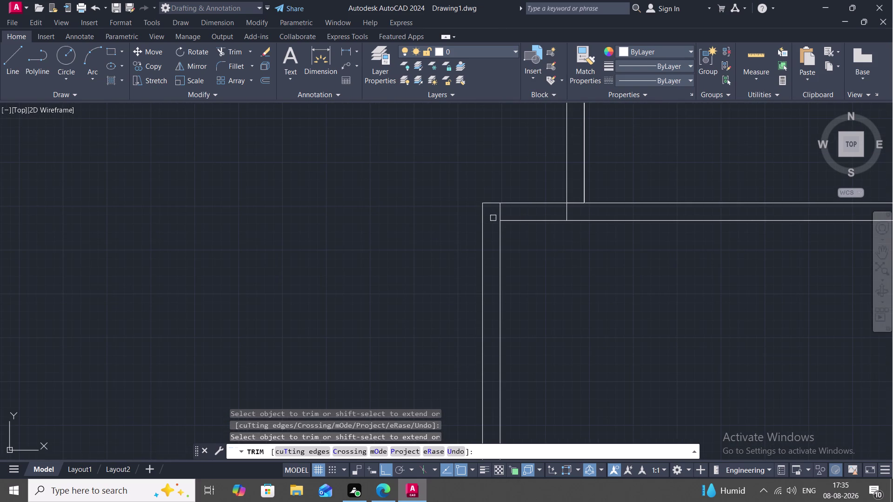
click(498, 214)
click(566, 211)
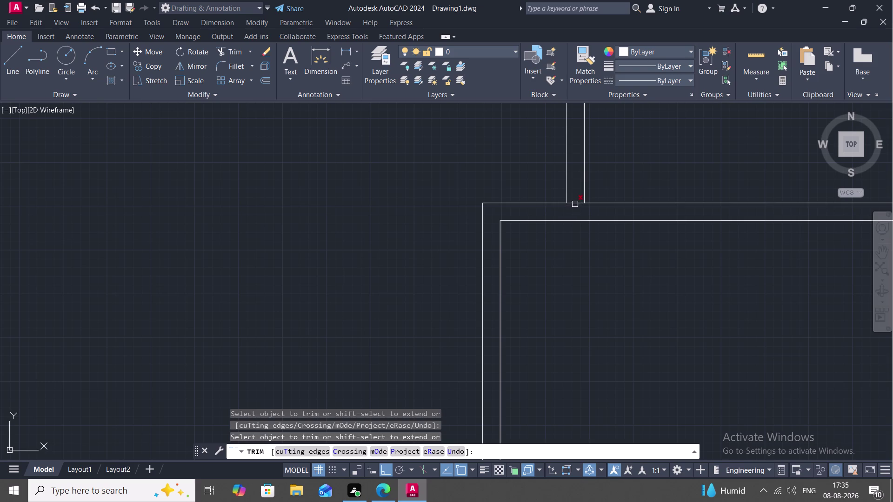
click(573, 200)
click(573, 201)
Inspect the lower wall junction along the new wall and end trimming.
scroll(down, 3)
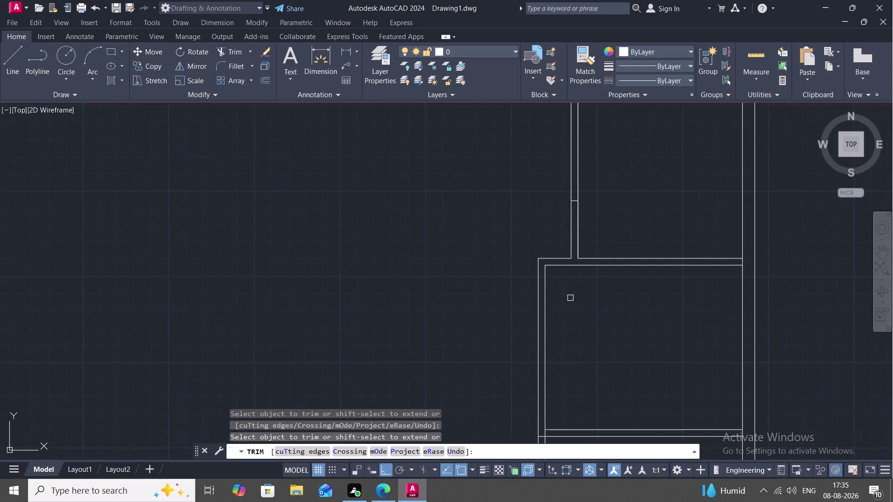
middle_drag(570, 299, 540, 278)
scroll(down, 3)
middle_drag(547, 330, 541, 282)
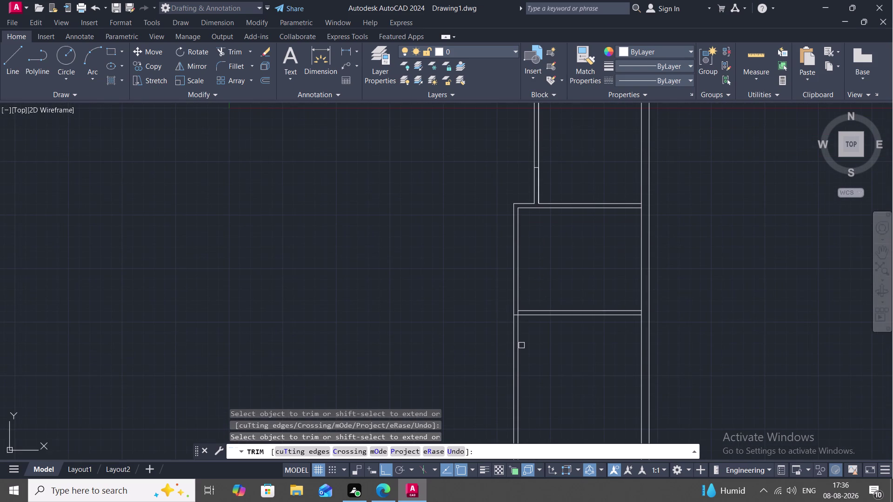
scroll(up, 3)
scroll(up, 3)
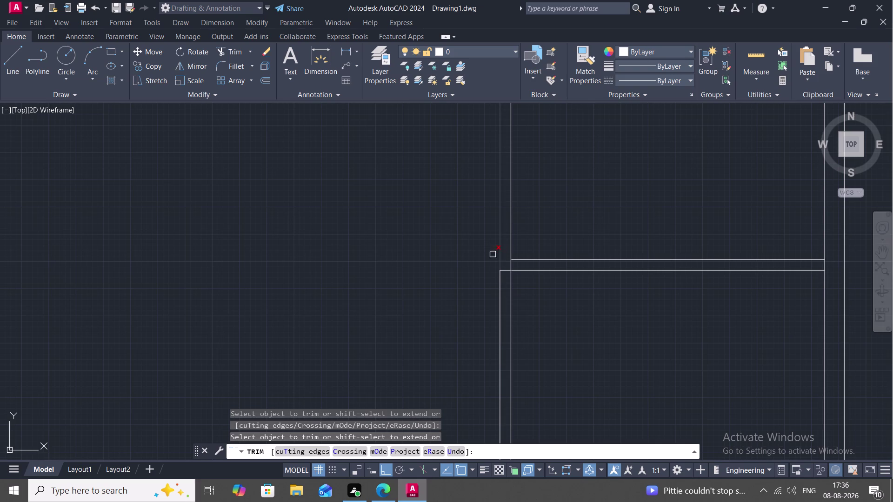
scroll(down, 3)
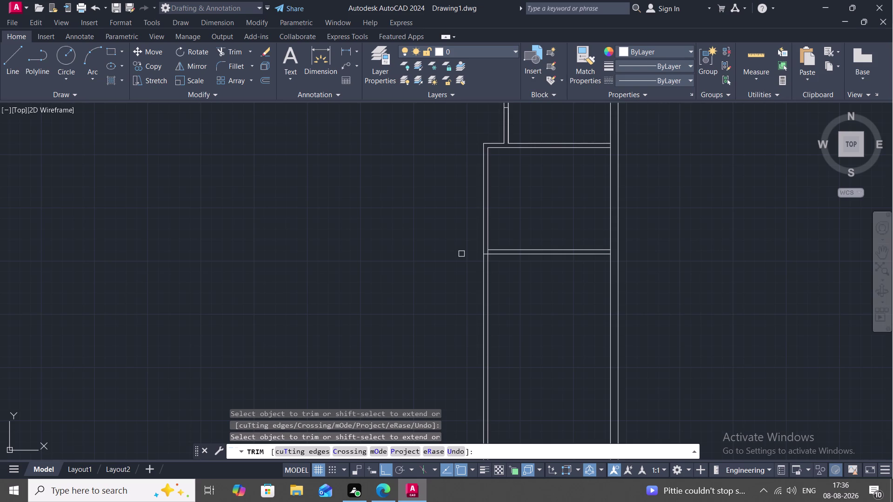
key(Escape)
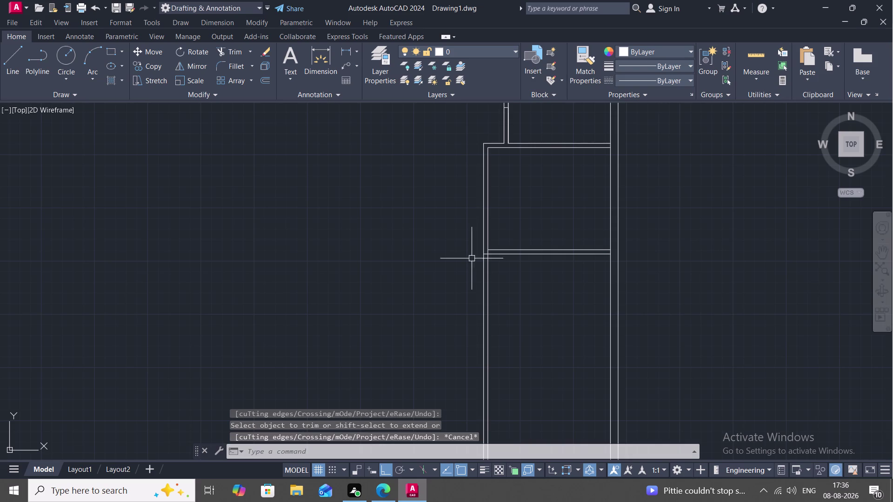
Draw a 3'6" line up the wall from the partition's corner.
scroll(up, 3)
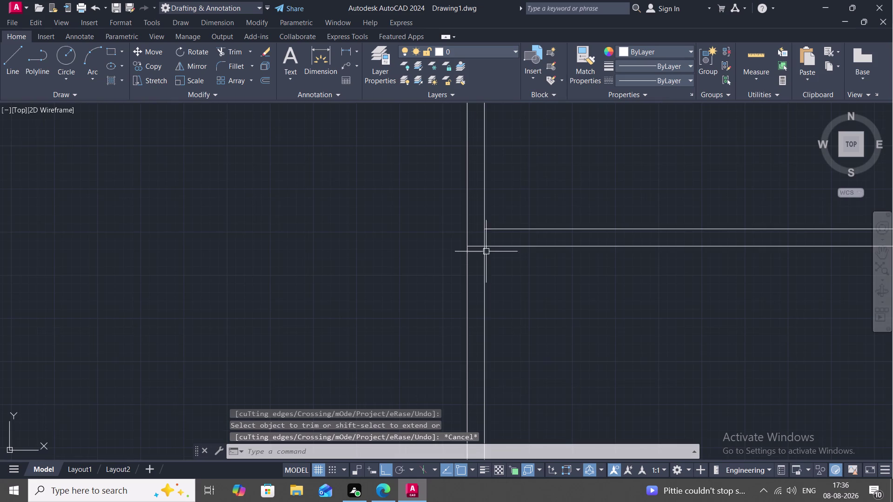
scroll(down, 3)
middle_drag(492, 296, 496, 357)
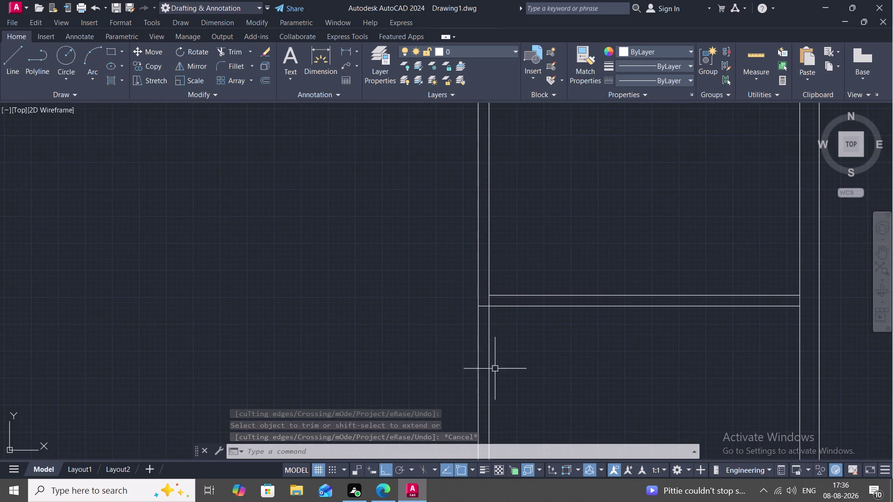
key(l)
key(space)
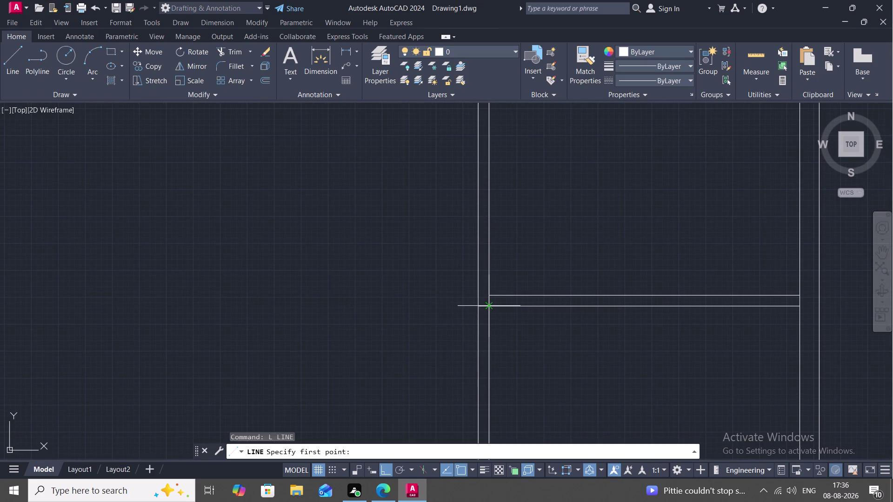
click(489, 296)
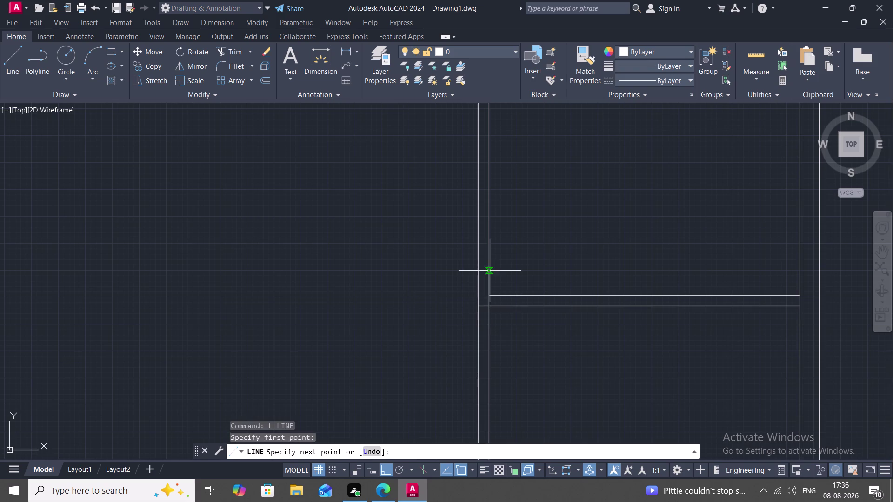
key(3)
key(apostrophe)
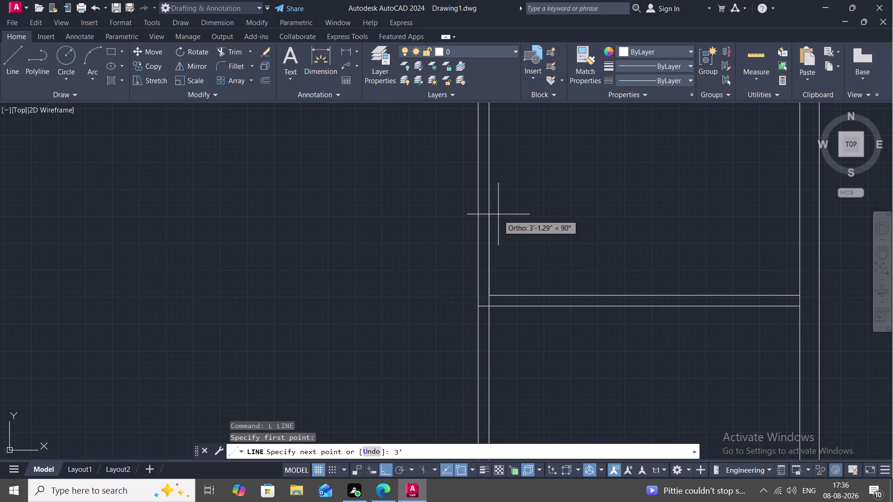
text(6")
scroll(down, 3)
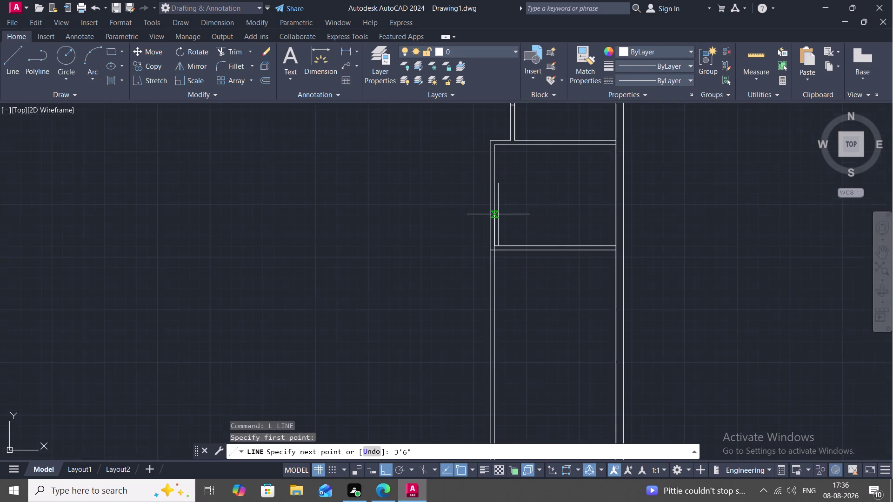
key(space)
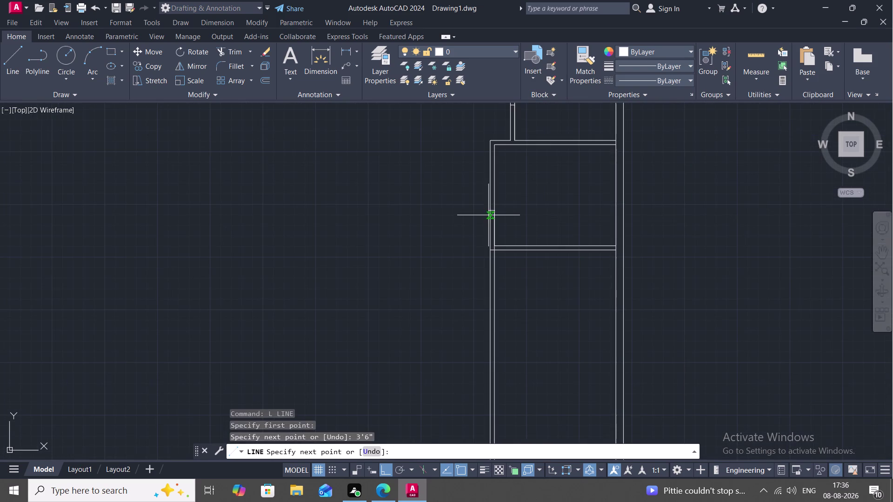
click(488, 211)
key(Escape)
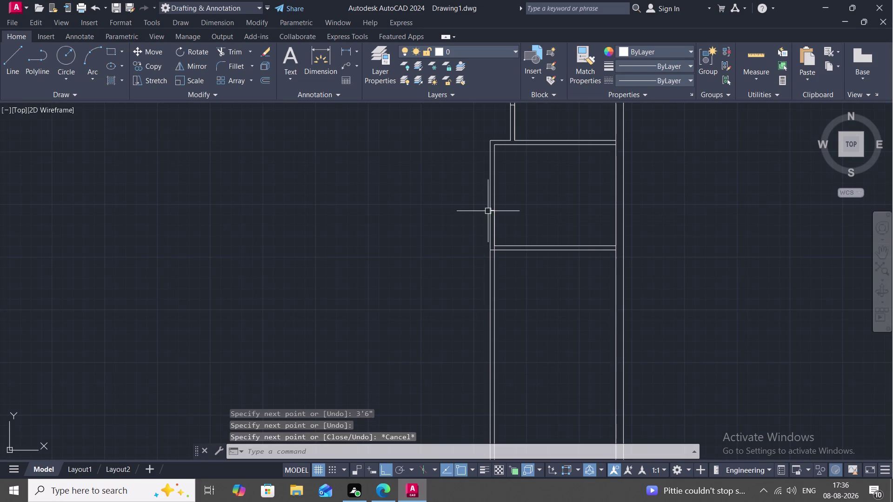
Draw a 4' line up the room's left wall above the 3'6" jamb.
middle_drag(491, 194, 491, 206)
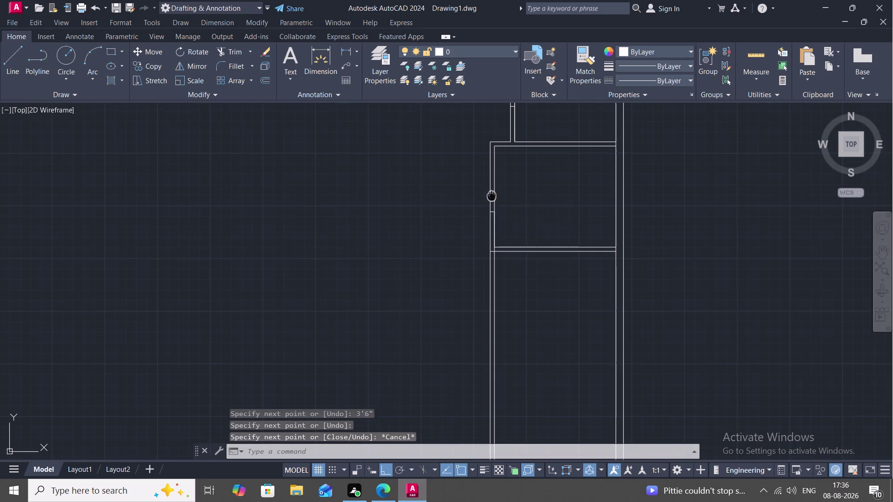
middle_drag(491, 206, 468, 298)
scroll(up, 3)
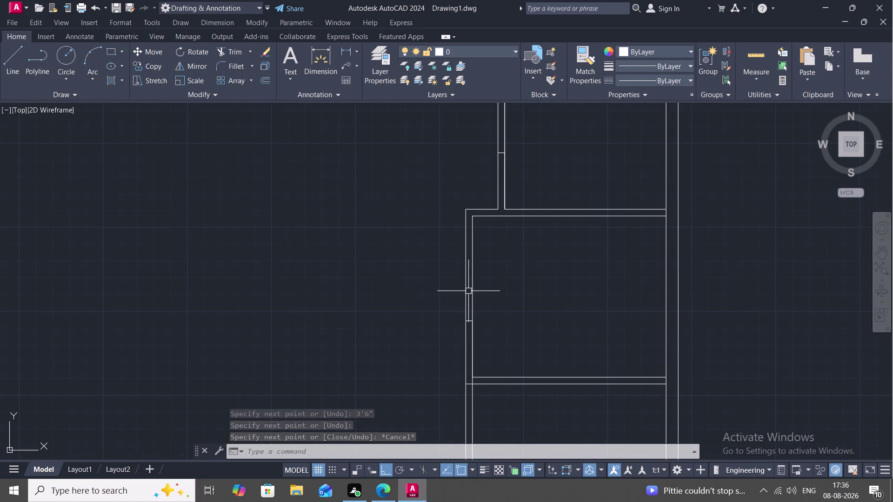
key(space)
click(466, 286)
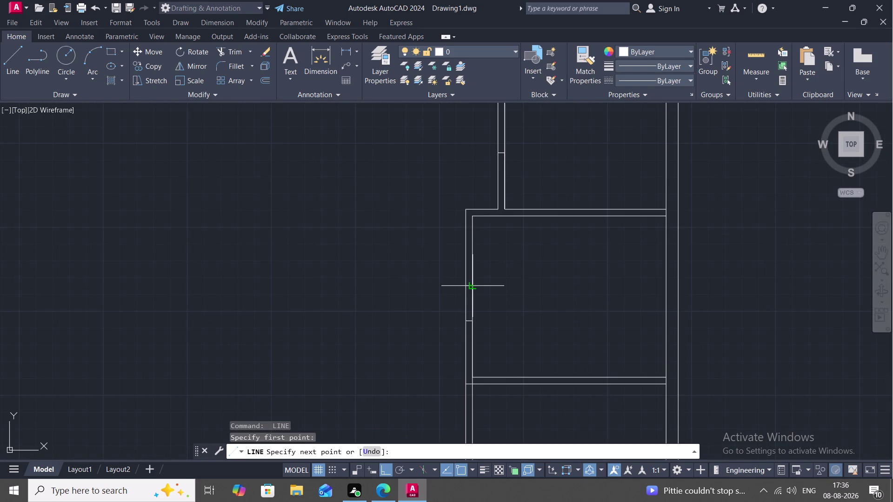
click(473, 286)
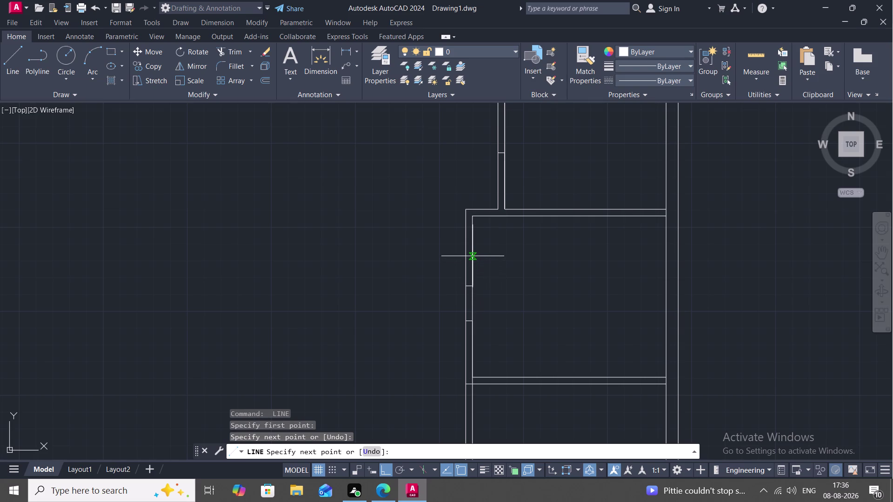
key(4)
text(')
key(space)
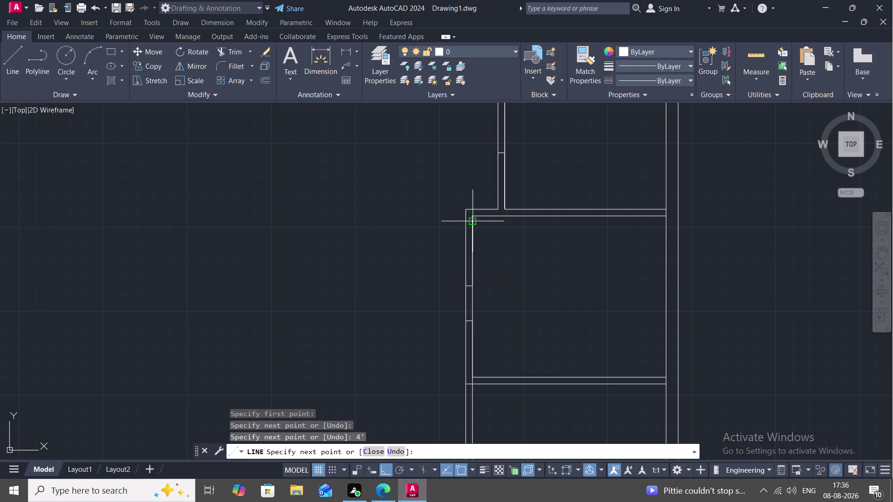
key(Escape)
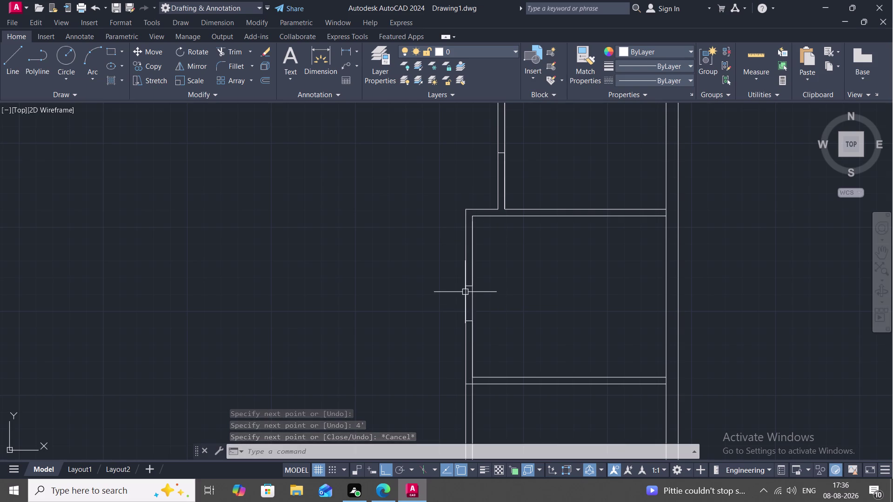
scroll(up, 3)
scroll(up, 3)
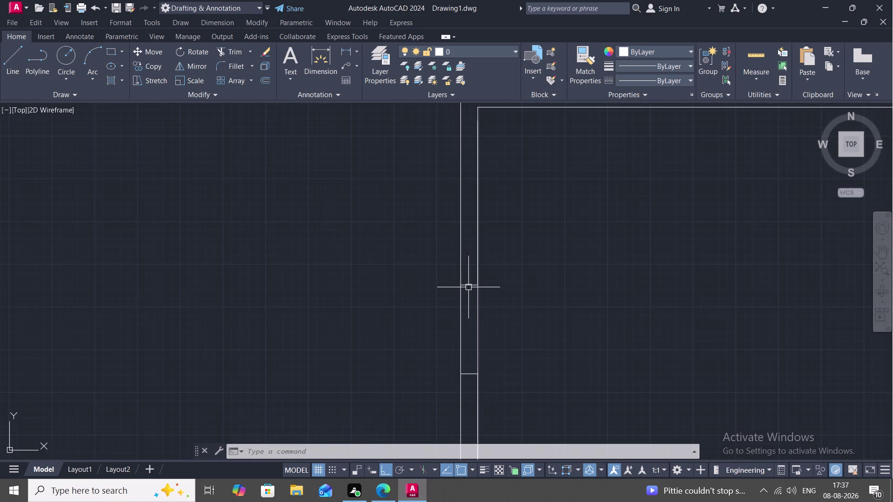
Delete the stray short guide line on the left wall.
click(470, 289)
click(470, 284)
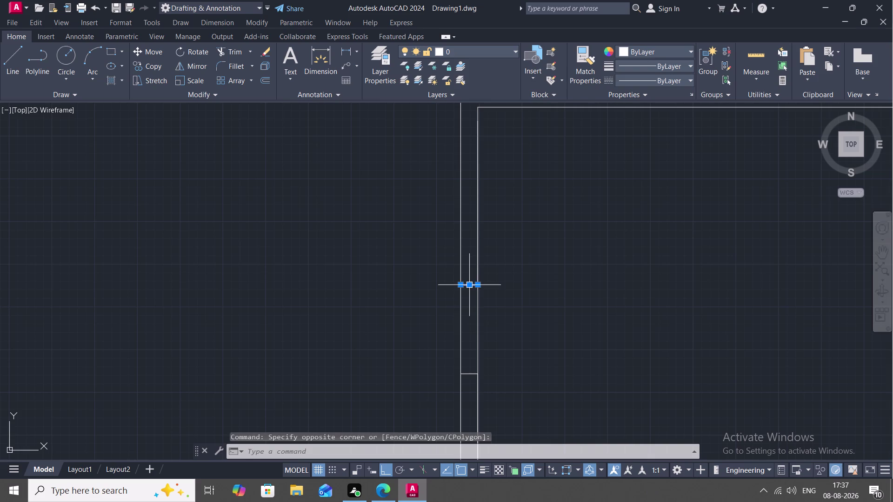
key(Delete)
key(space)
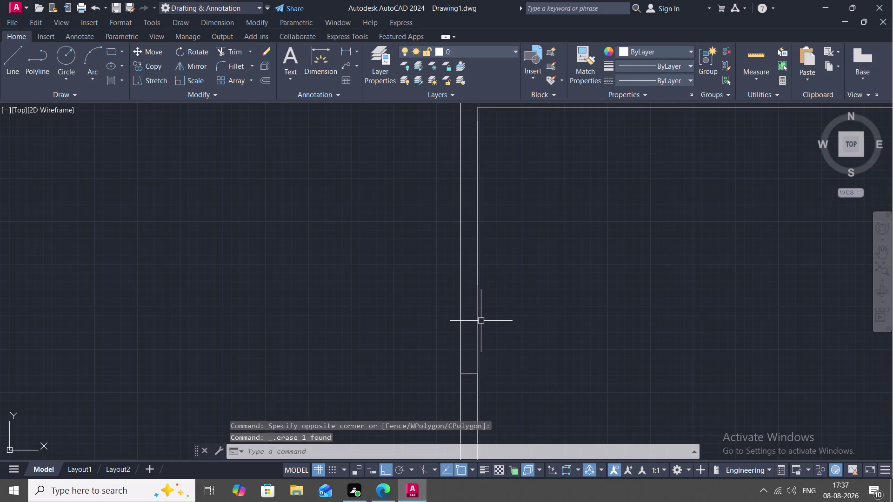
key(Escape)
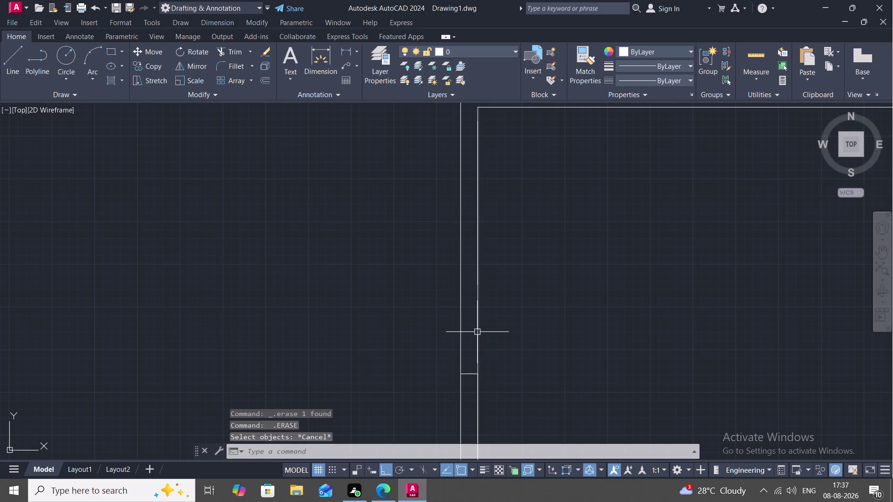
Draw a 4' line up the wall's inner edge to mark the opening.
key(l)
key(space)
click(478, 340)
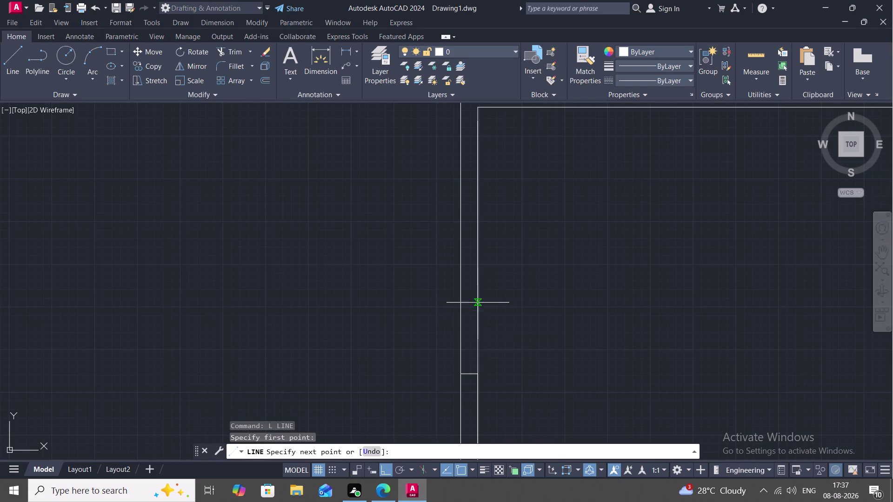
key(4)
key(apostrophe)
key(space)
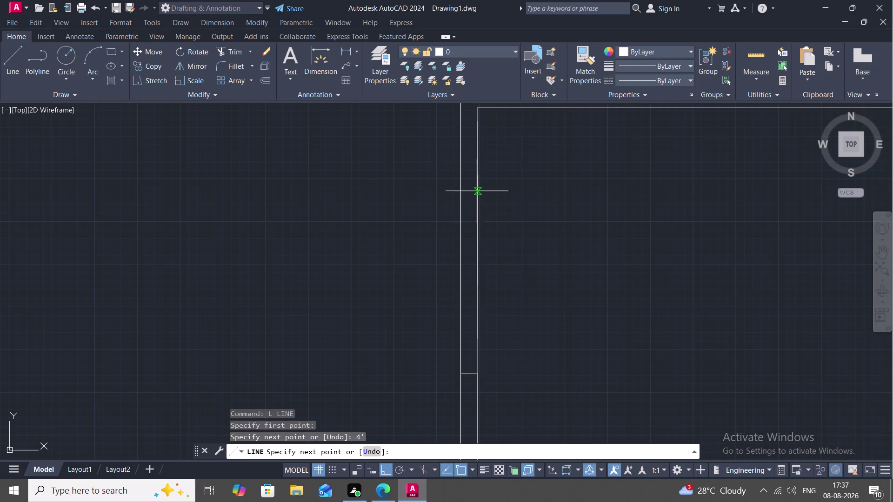
click(460, 174)
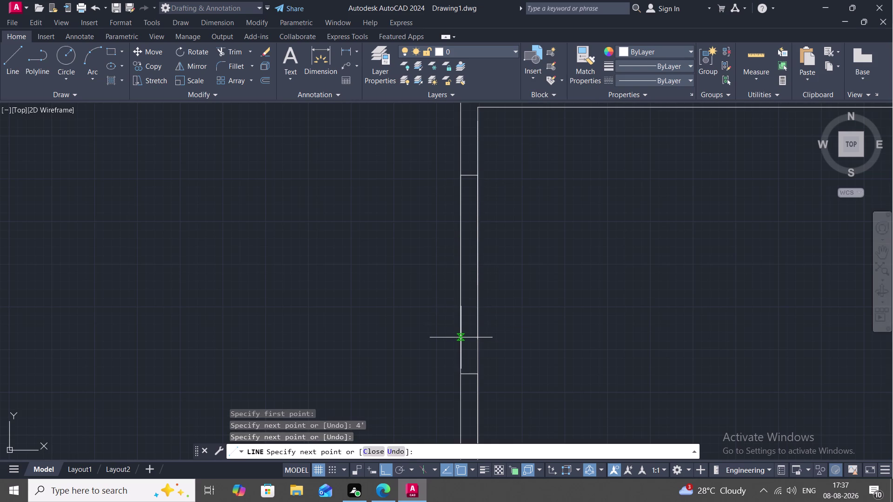
key(Escape)
scroll(up, 3)
scroll(down, 3)
scroll(up, 3)
scroll(down, 3)
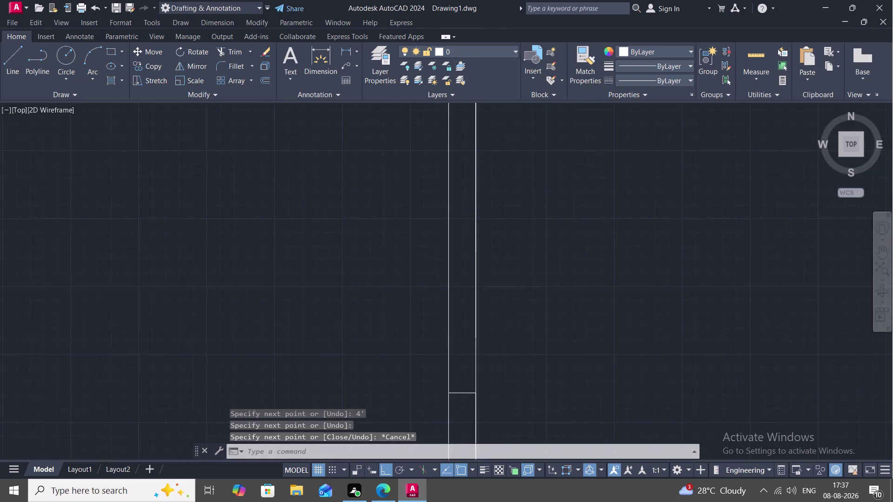
Remove the inner wall line inside the opening and cap both opening ends with cross lines.
click(478, 290)
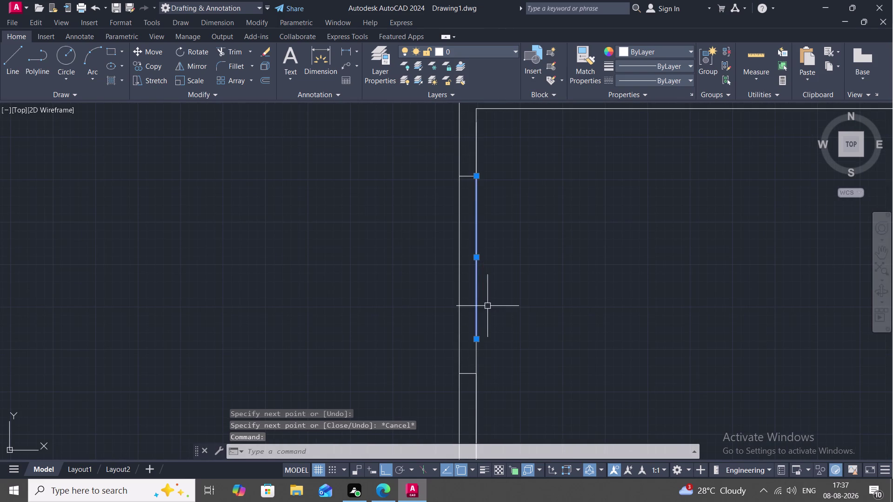
key(Escape)
text(L)
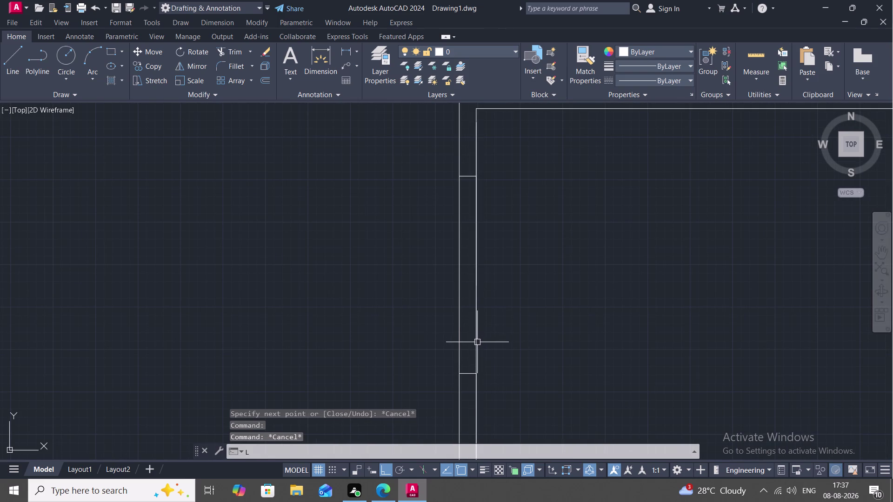
key(space)
click(475, 342)
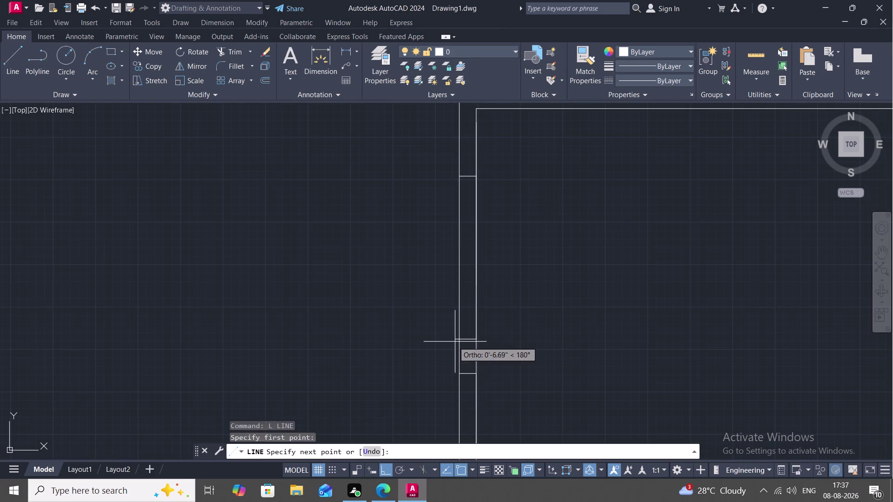
click(461, 338)
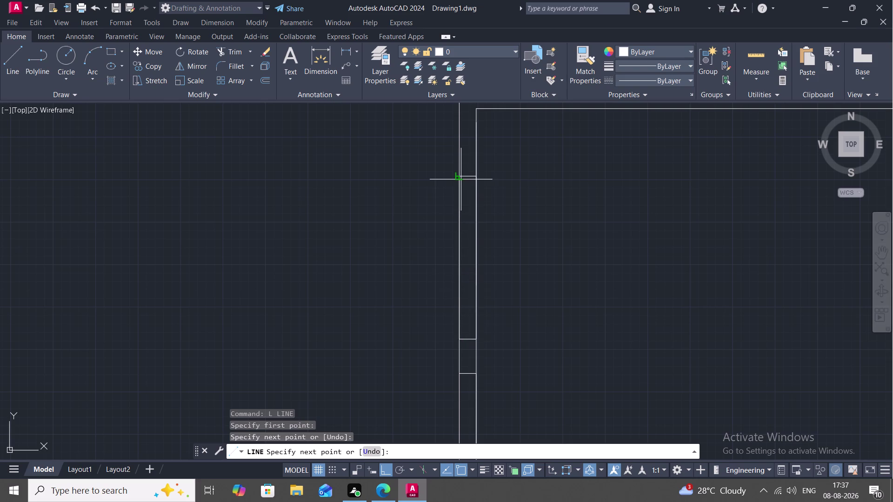
click(461, 179)
key(Escape)
scroll(up, 3)
scroll(down, 3)
scroll(down, 3)
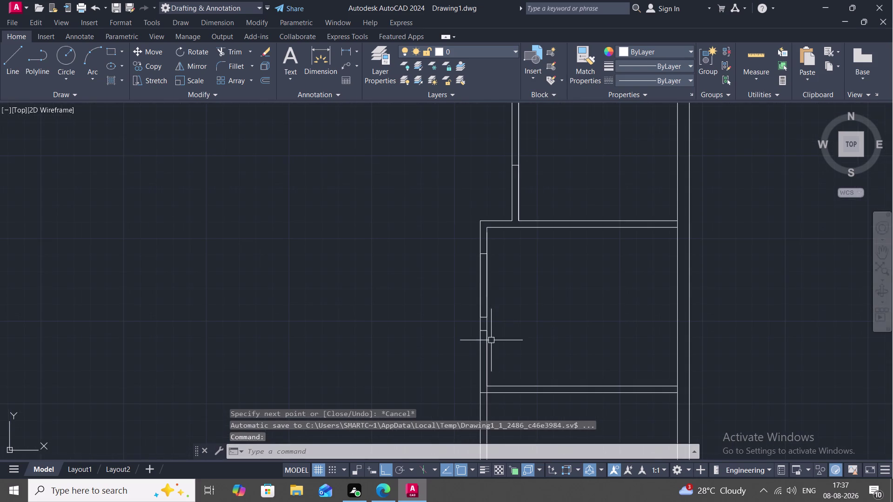
middle_drag(491, 340, 430, 173)
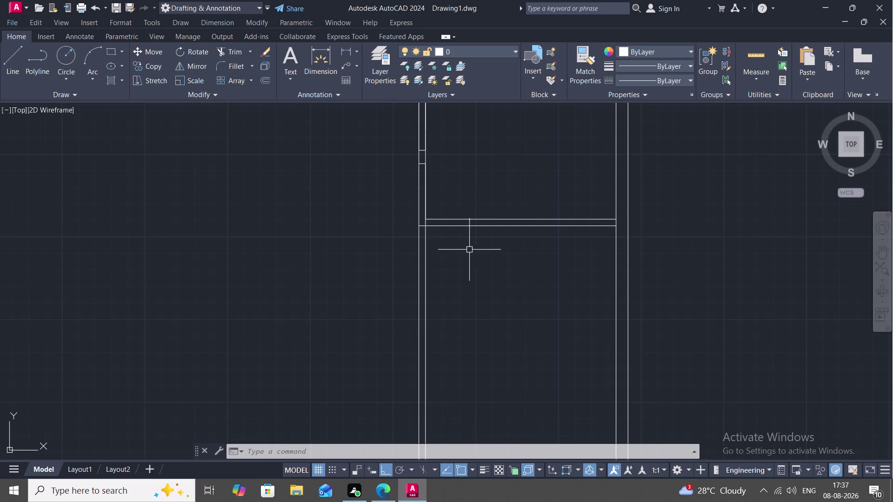
Offset the room's lower wall line 5' downward to create a new horizontal line.
text(O)
key(space)
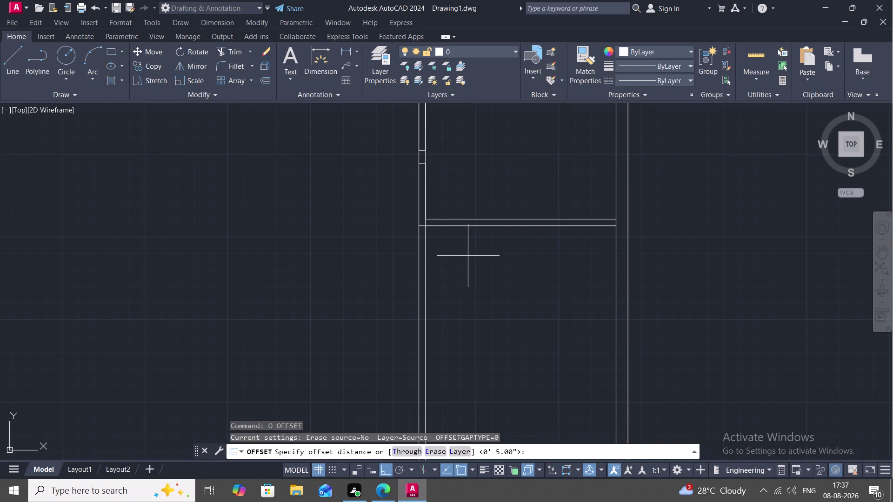
key(5)
key(apostrophe)
key(space)
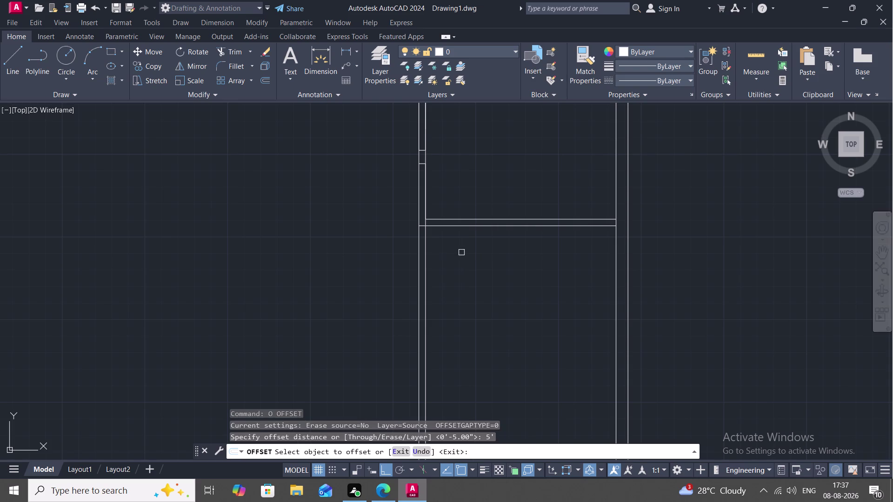
click(480, 229)
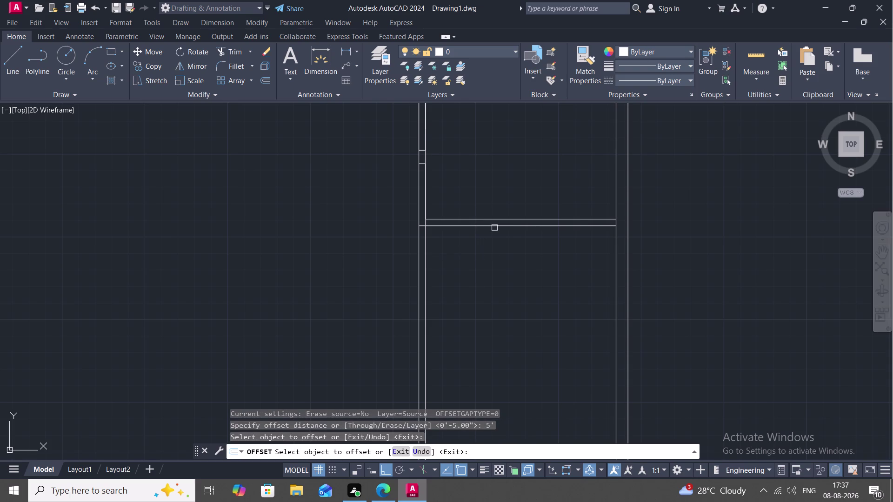
click(496, 228)
click(499, 272)
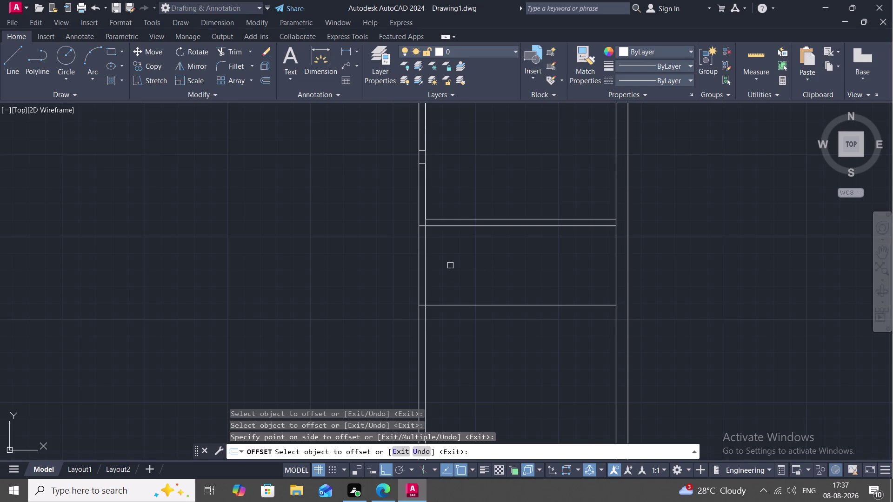
key(Escape)
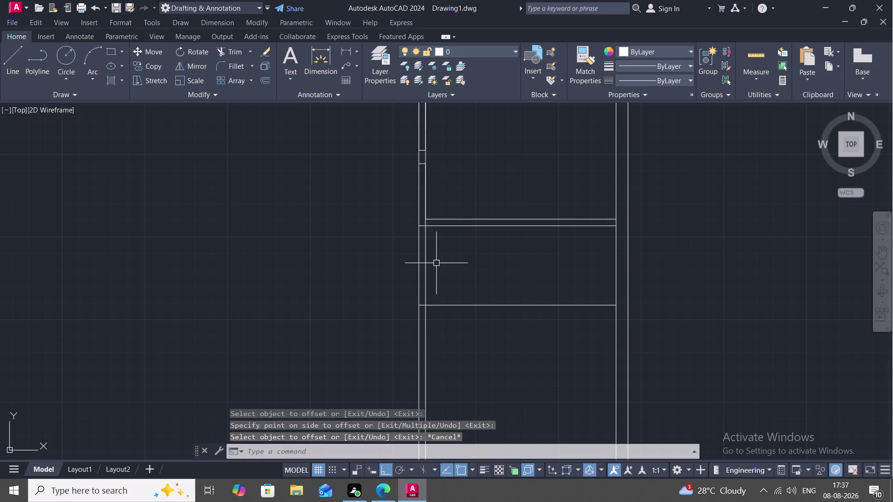
key(t)
key(r)
key(space)
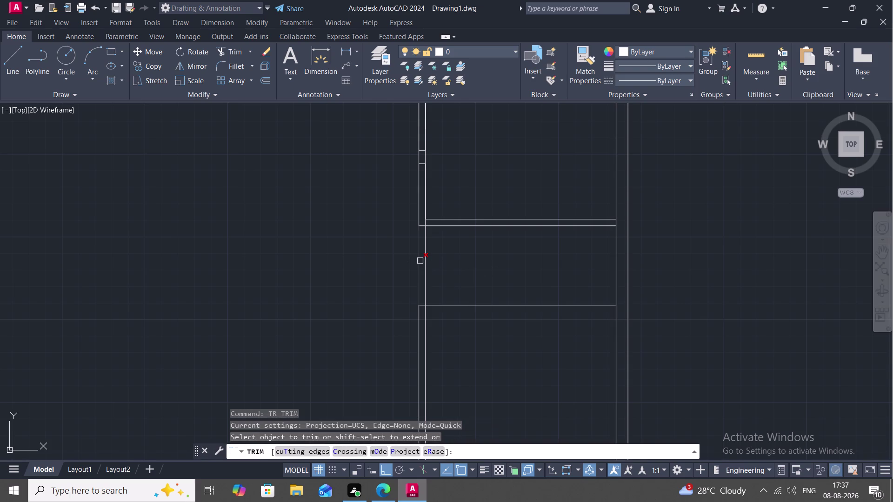
Trim away the four left wall line segments below the room.
click(420, 261)
click(428, 262)
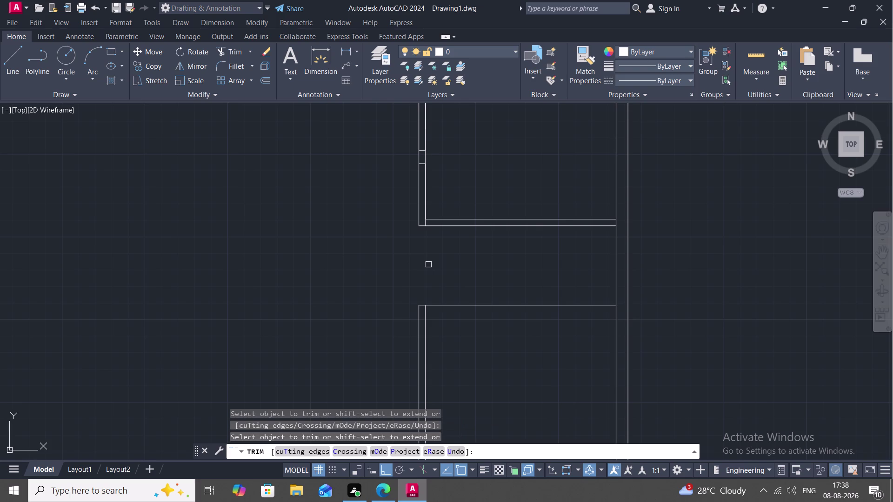
click(424, 321)
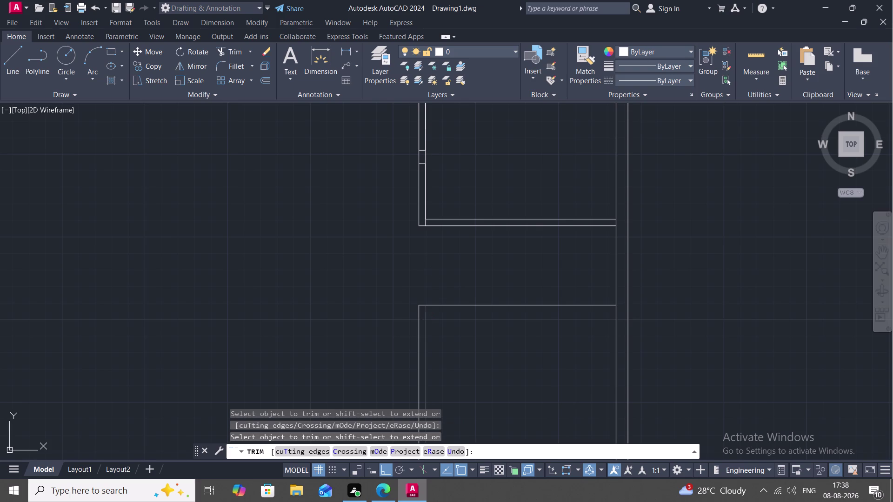
click(418, 324)
text(O)
key(space)
key(Escape)
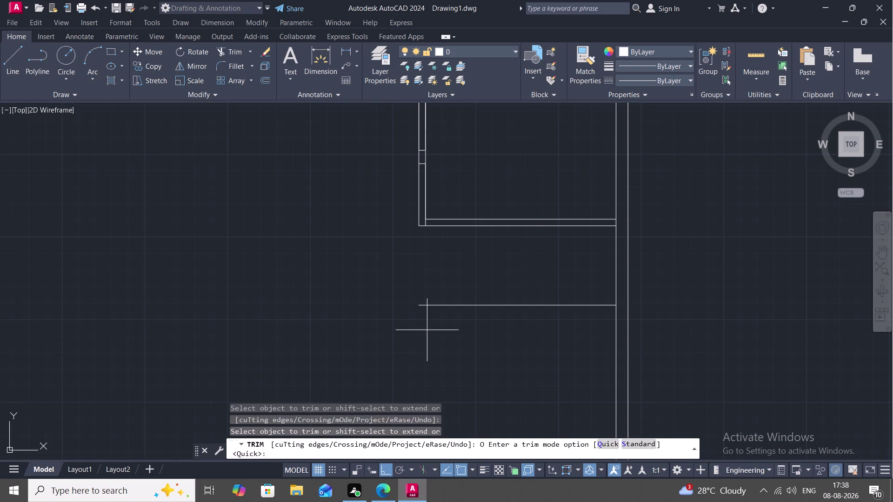
key(Escape)
key(Escape)
text(O)
key(space)
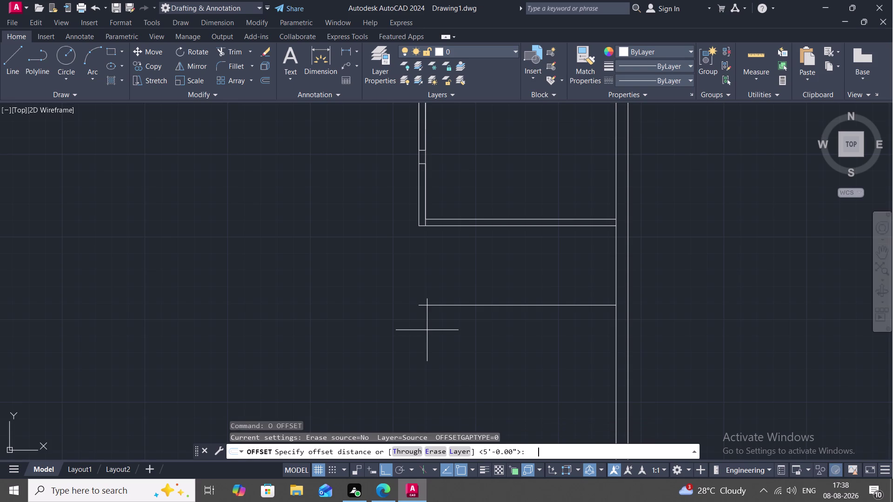
Offset the new horizontal line 5" downward to create its parallel wall line.
key(5)
key(shift+quotedbl)
key(space)
click(445, 305)
click(454, 321)
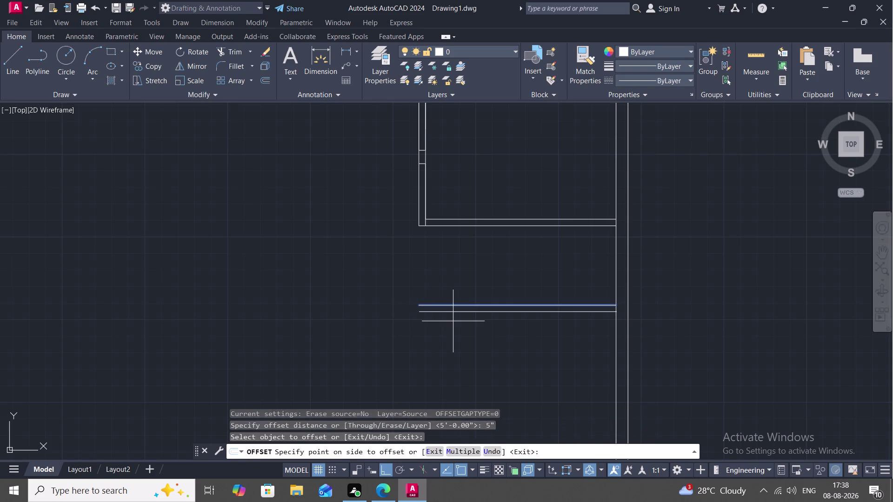
key(Escape)
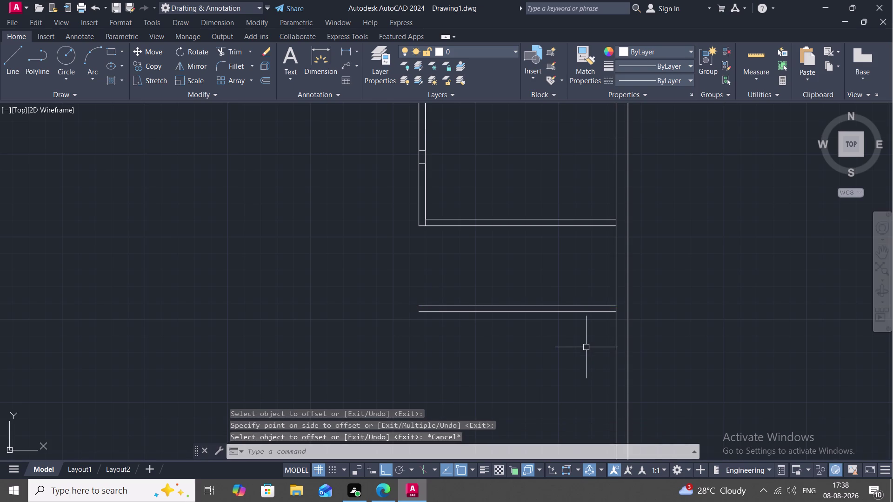
key(o)
key(space)
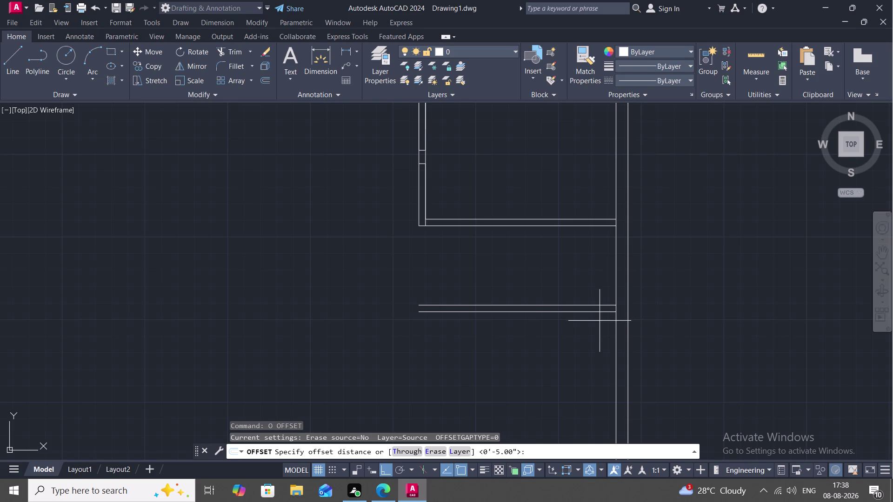
Extend the lower wall line to the right-hand wall with EX.
key(Escape)
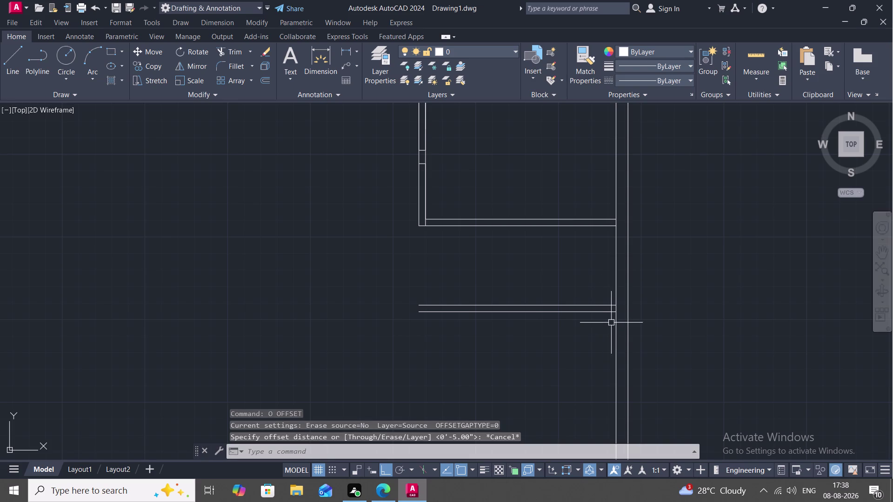
text(RC)
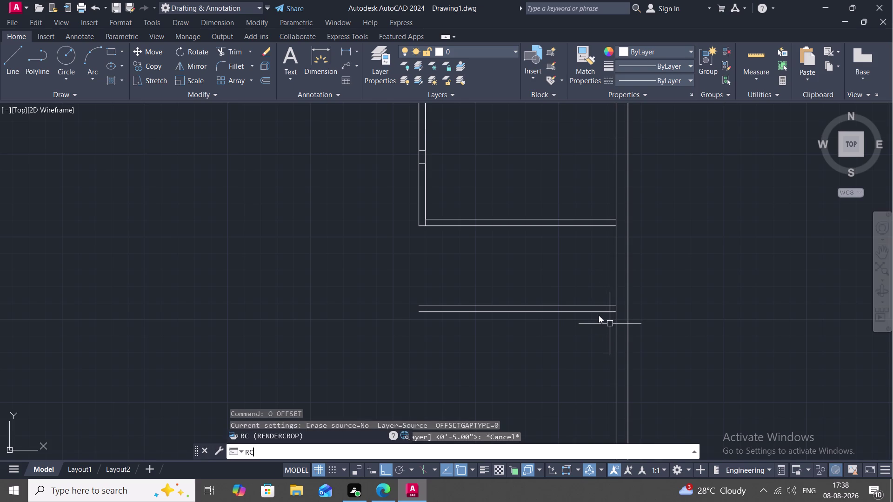
key(BackSpace)
key(BackSpace)
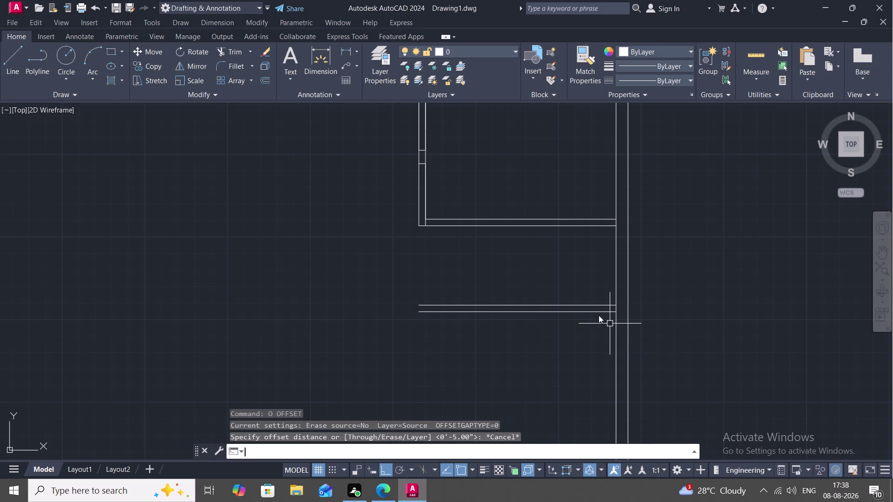
key(r)
key(BackSpace)
text(E)
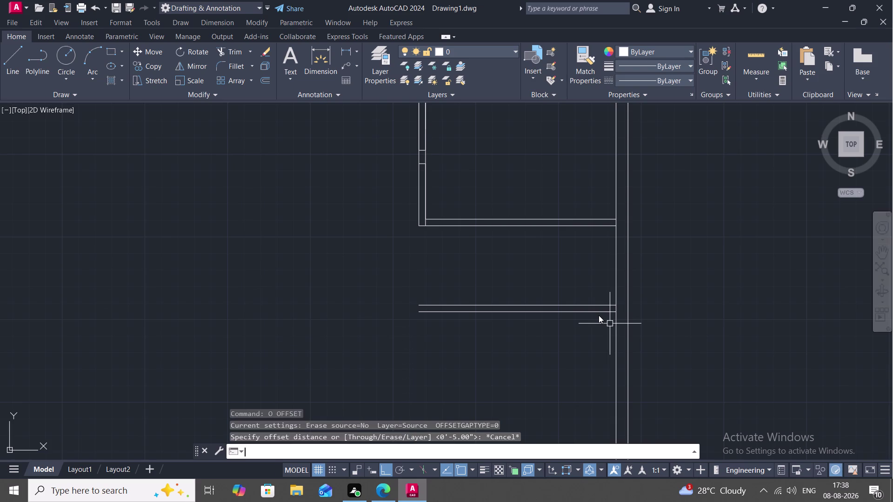
text(X)
key(space)
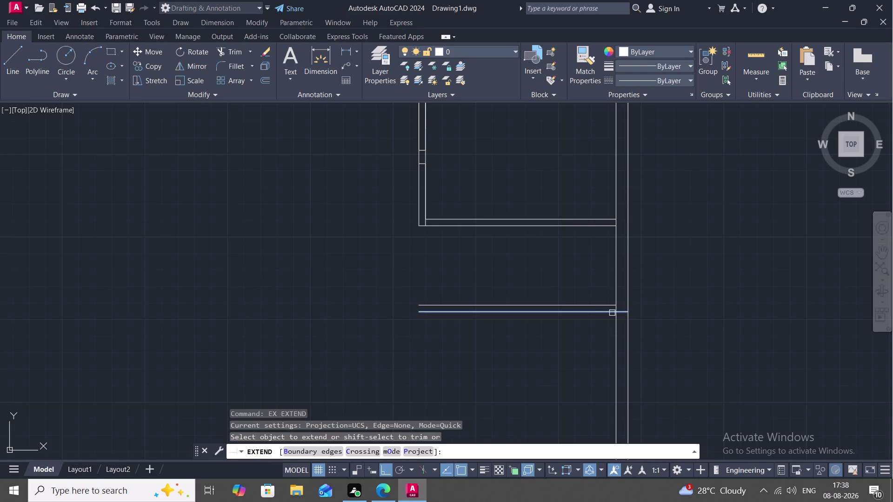
click(613, 314)
key(Escape)
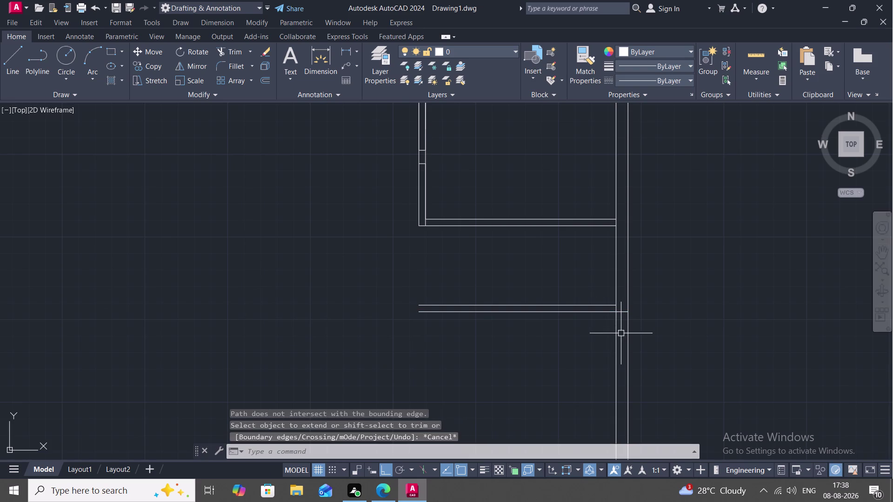
Trim the right wall lines below the new double wall to close the corner.
text(TR)
key(space)
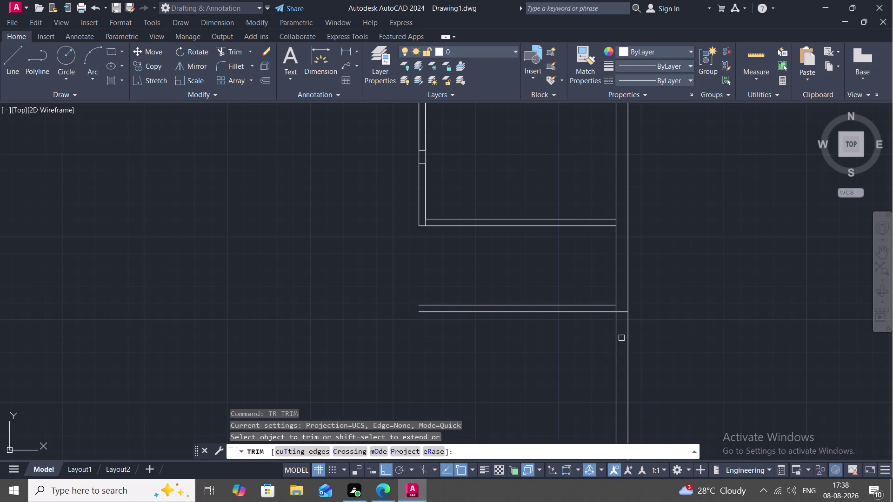
click(613, 337)
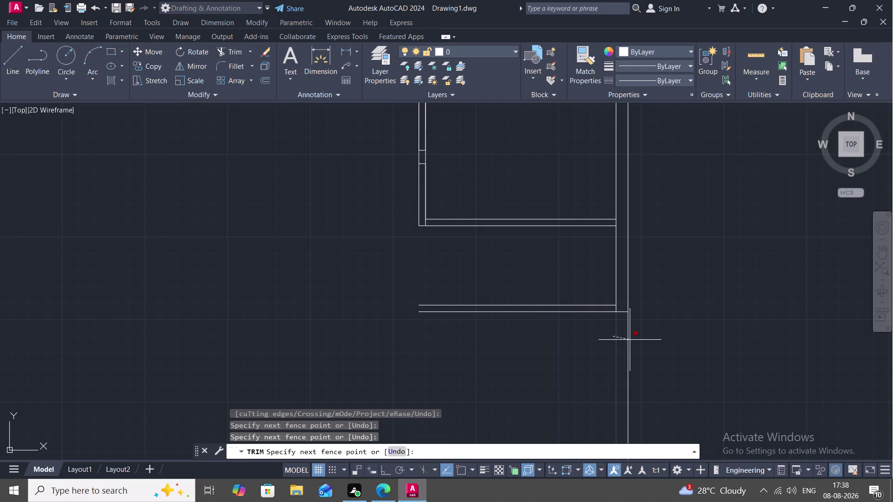
click(631, 340)
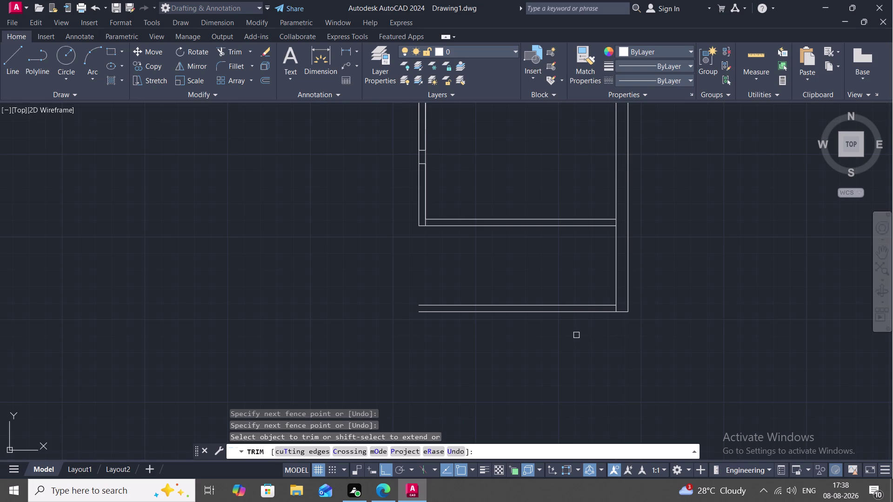
key(l)
key(space)
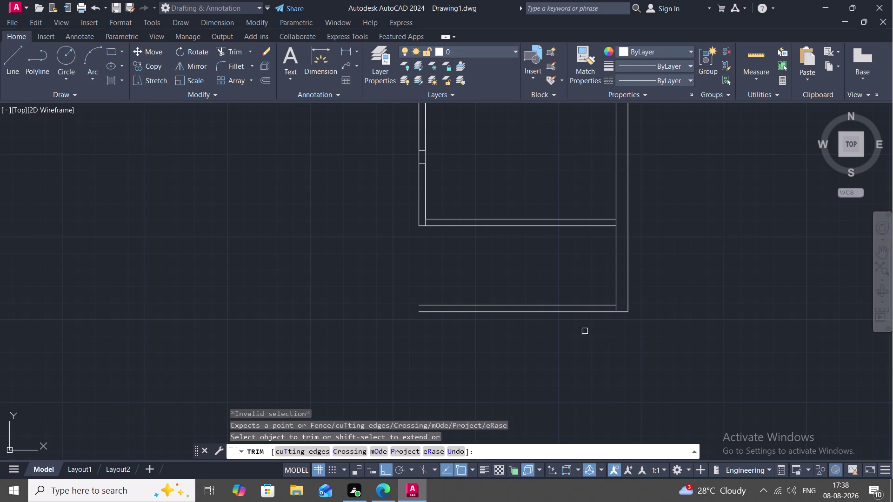
key(Escape)
text(L)
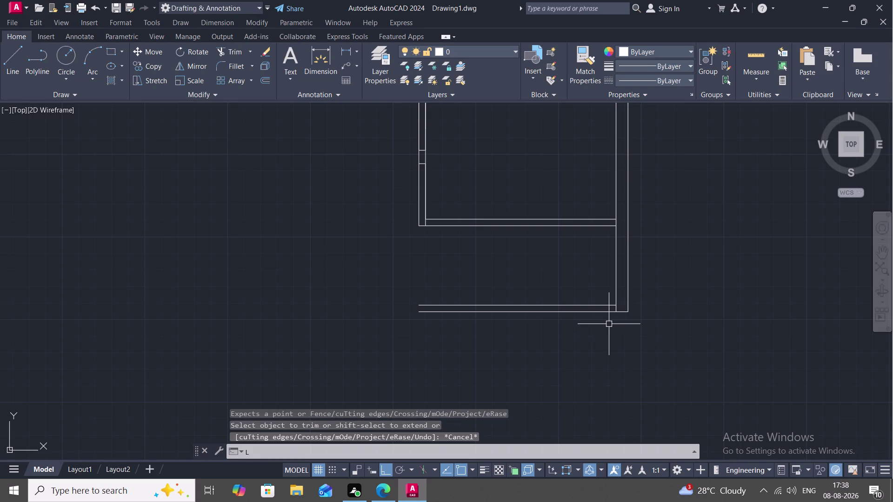
key(space)
Draw a long vertical line down from the corner, starting with a 2-foot segment.
click(631, 309)
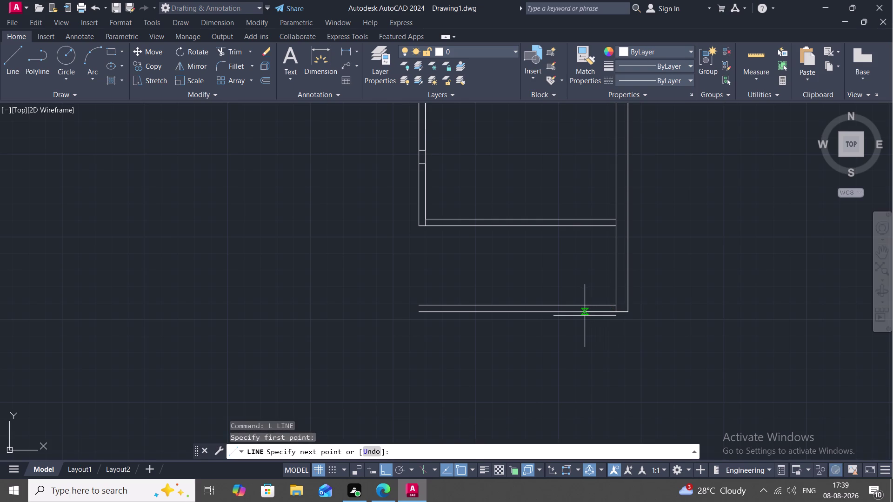
key(2)
key(apostrophe)
key(space)
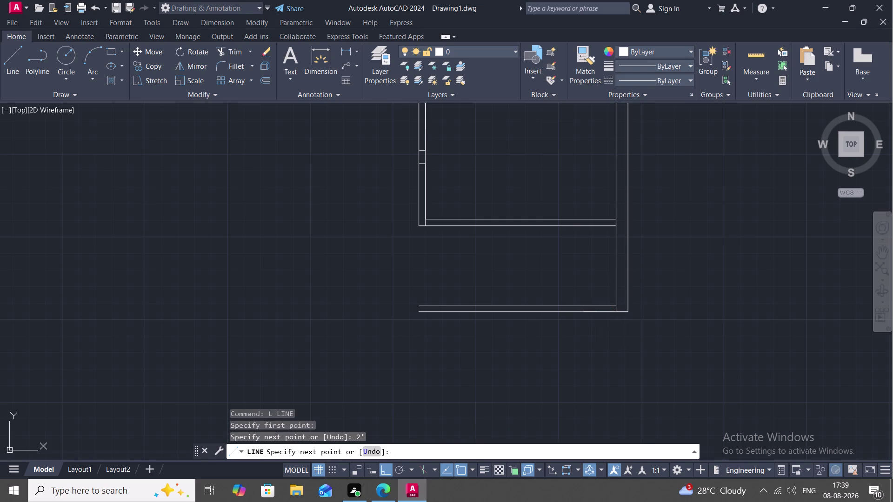
middle_drag(593, 395, 589, 388)
middle_drag(590, 388, 560, 302)
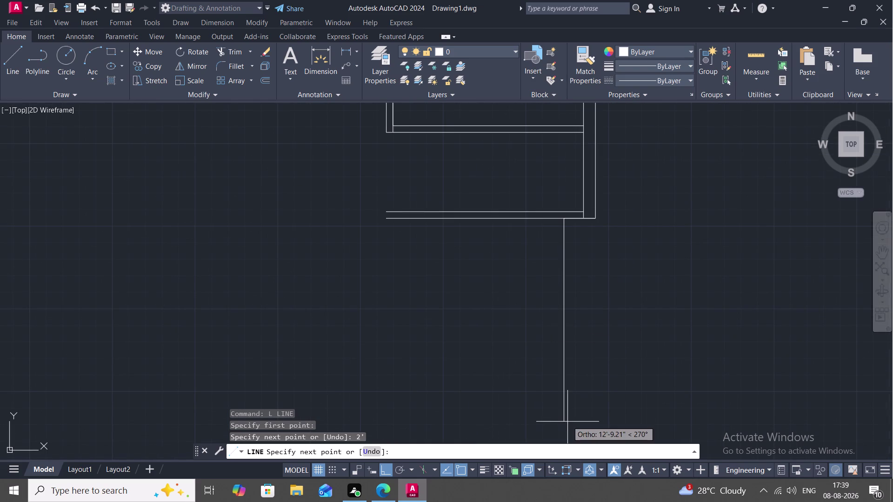
click(567, 426)
key(Escape)
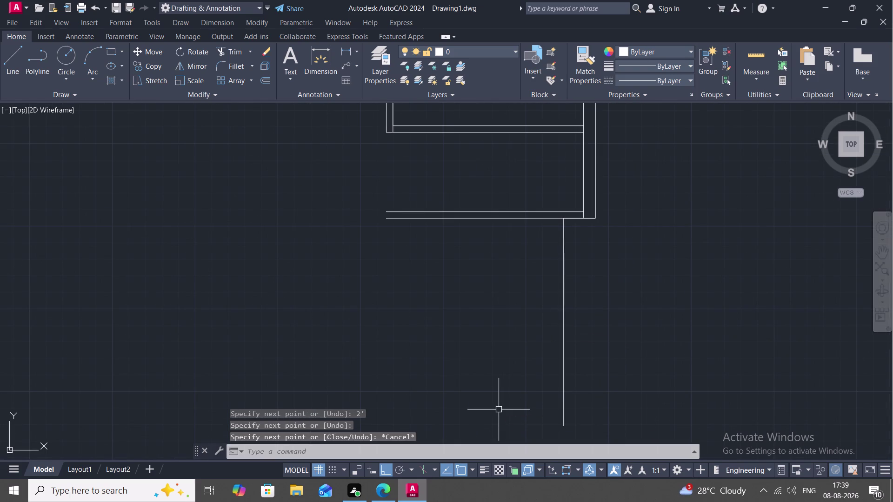
Offset the vertical line 9 inches to its left.
text(O)
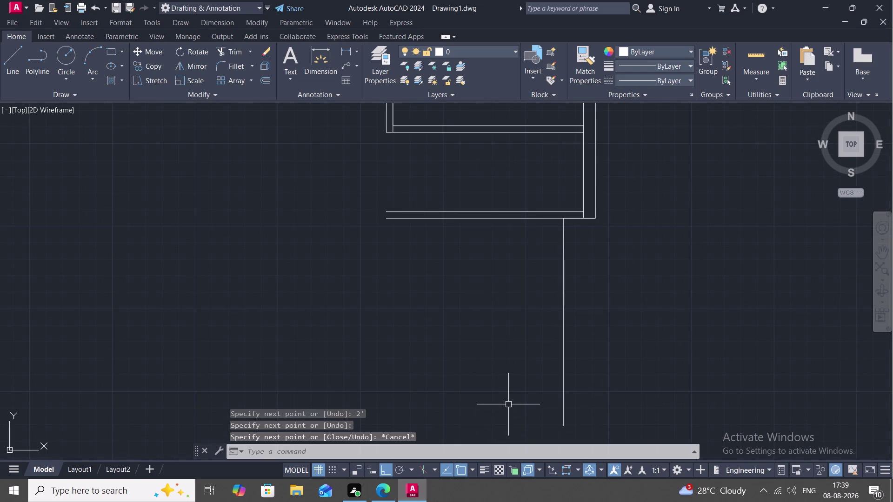
key(space)
key(9)
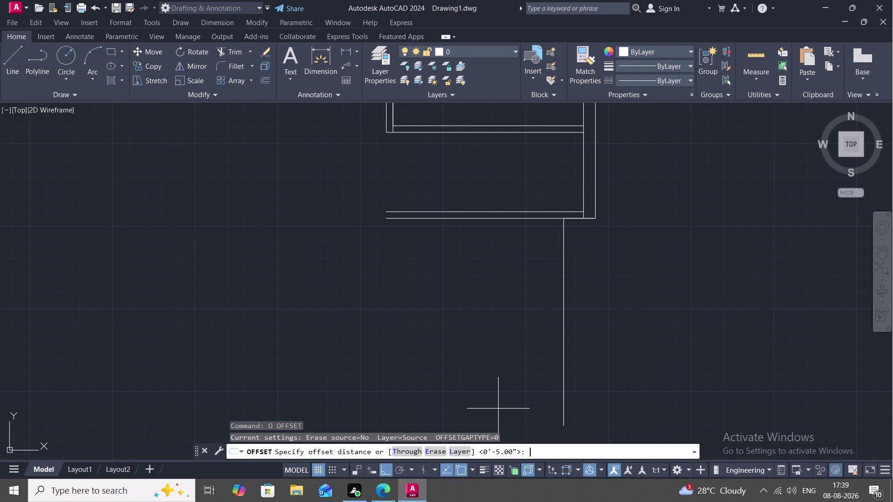
text(")
key(space)
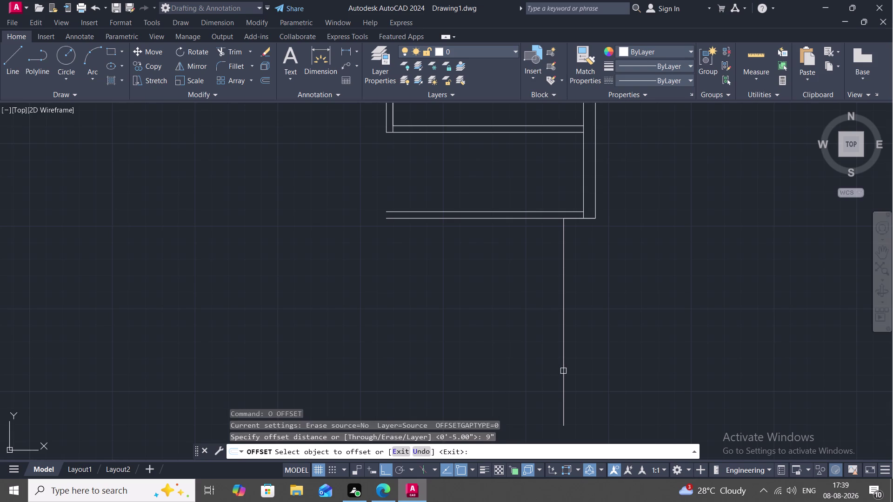
click(563, 372)
click(546, 372)
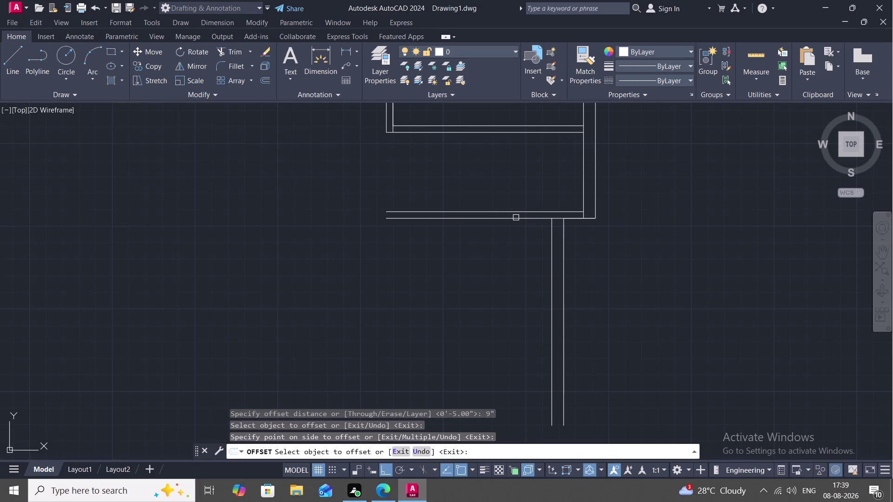
Start a 5-foot offset of the lower wall line, then cancel it.
key(o)
key(space)
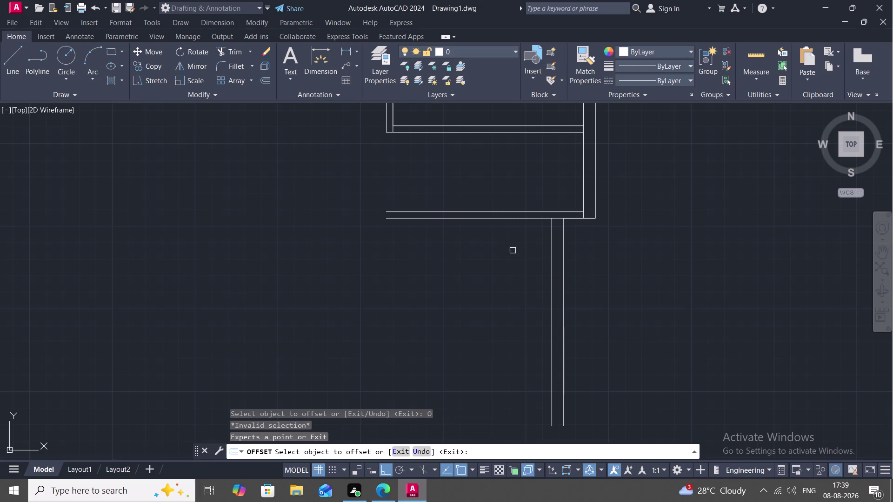
key(5)
key(apostrophe)
key(space)
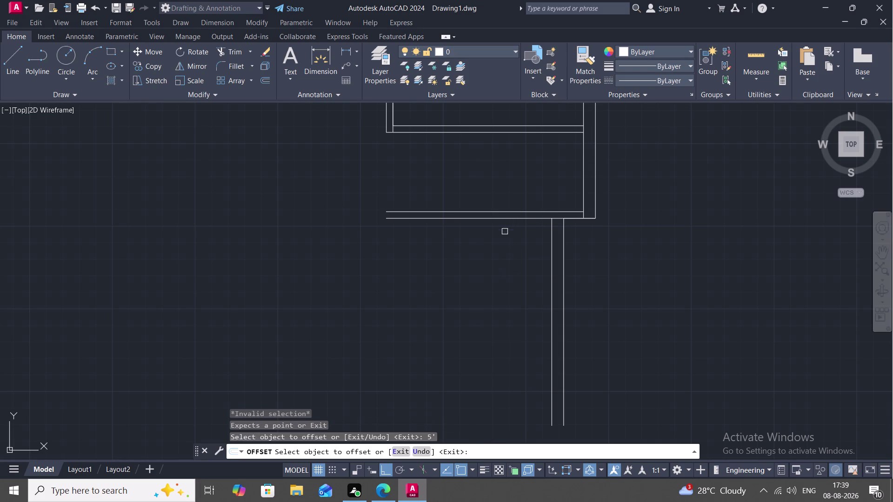
click(507, 219)
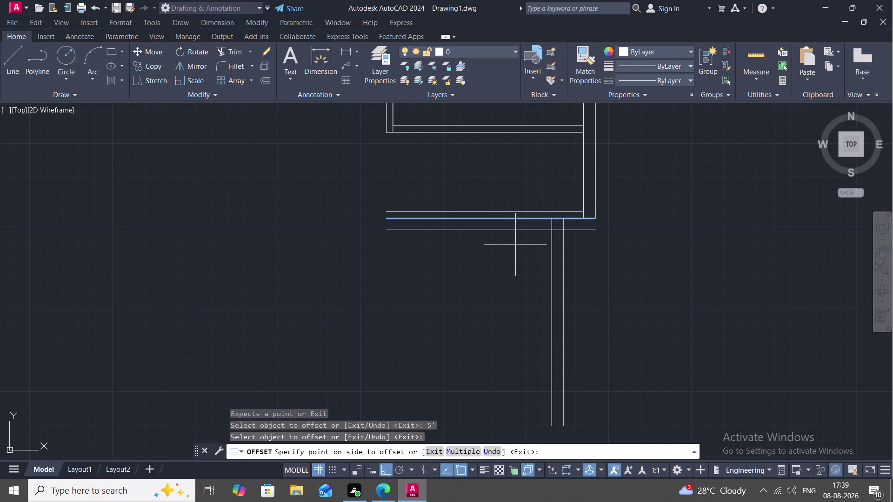
key(Escape)
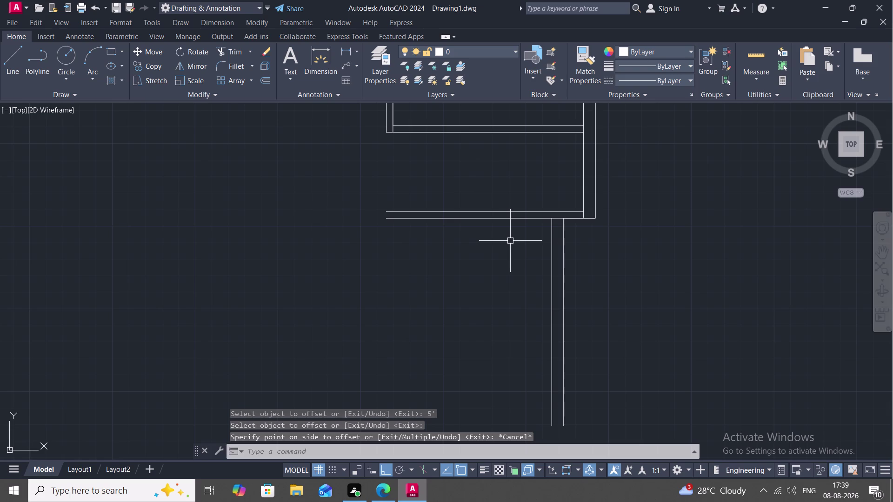
Copy the lower wall line 5 feet below it.
text(O)
key(space)
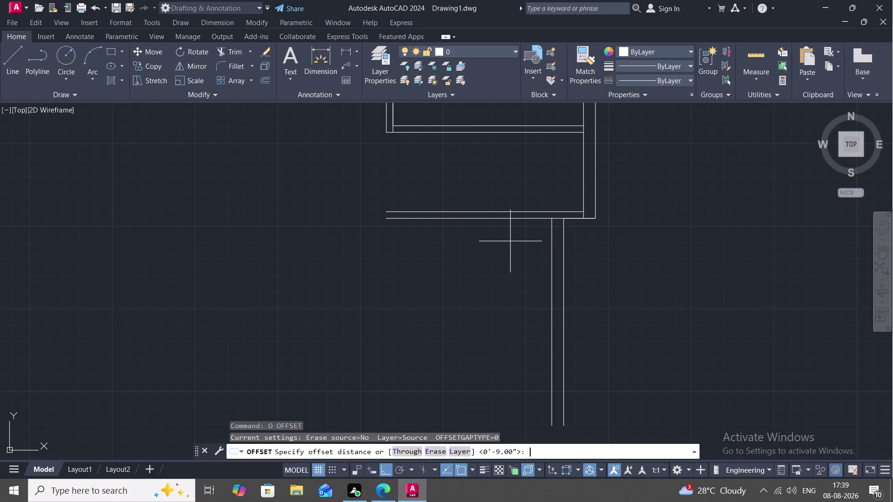
key(5)
text(')
key(space)
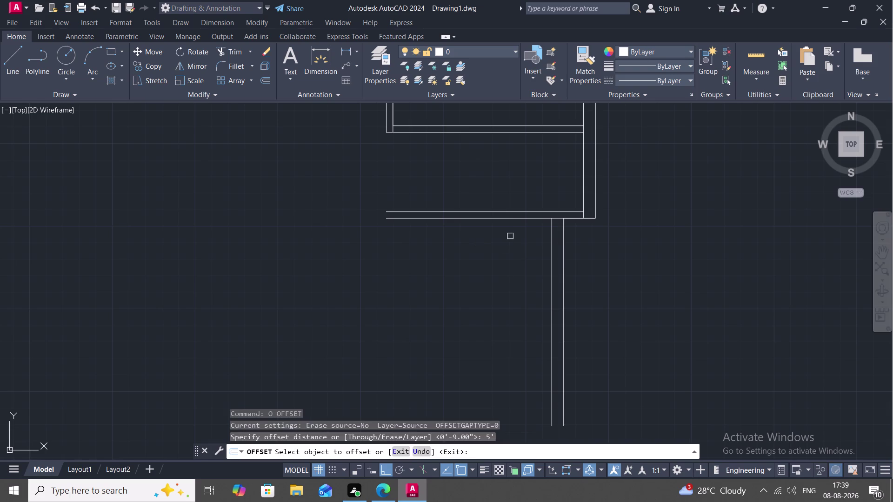
click(522, 218)
click(520, 255)
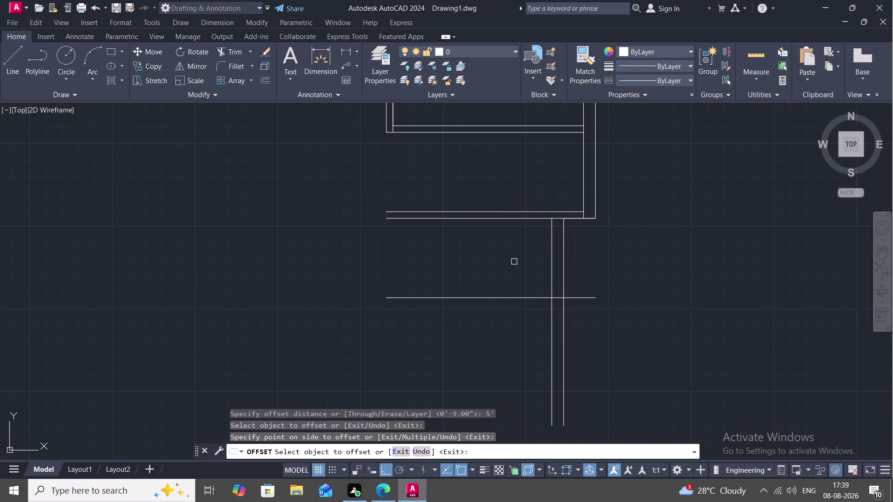
key(Escape)
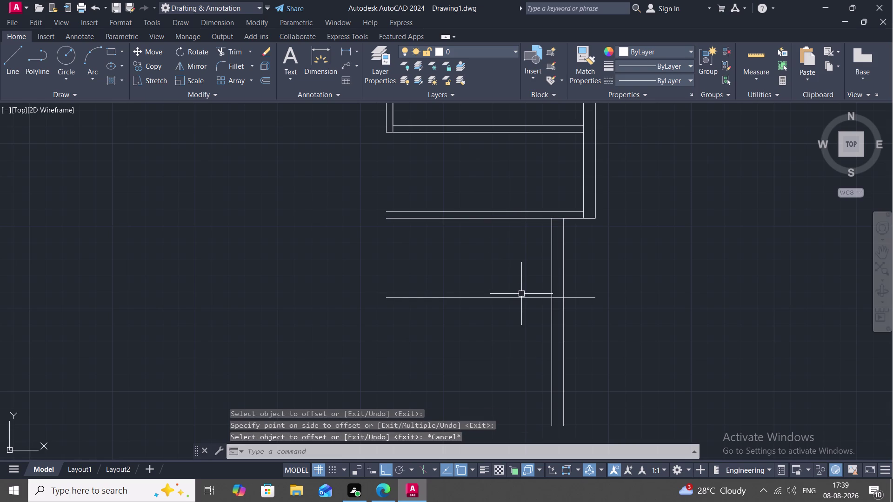
Trim the new line's end and stub beyond the partition wall.
text(TR)
key(space)
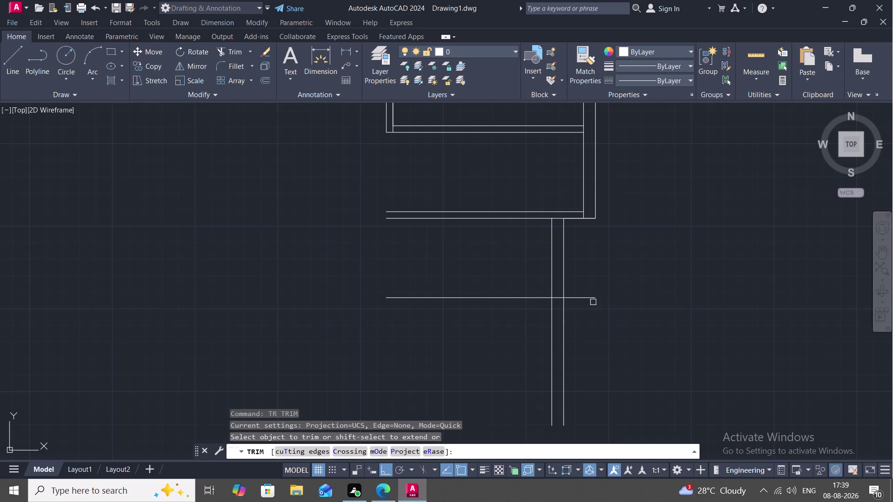
click(582, 299)
click(557, 298)
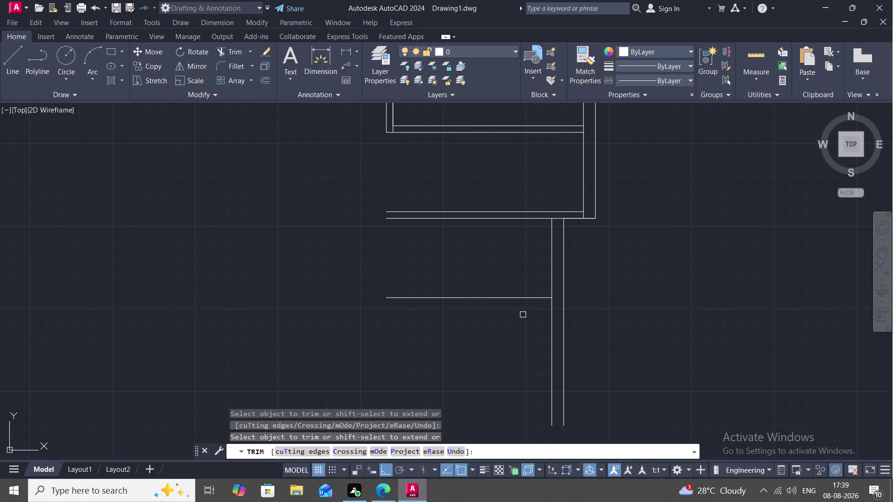
key(Escape)
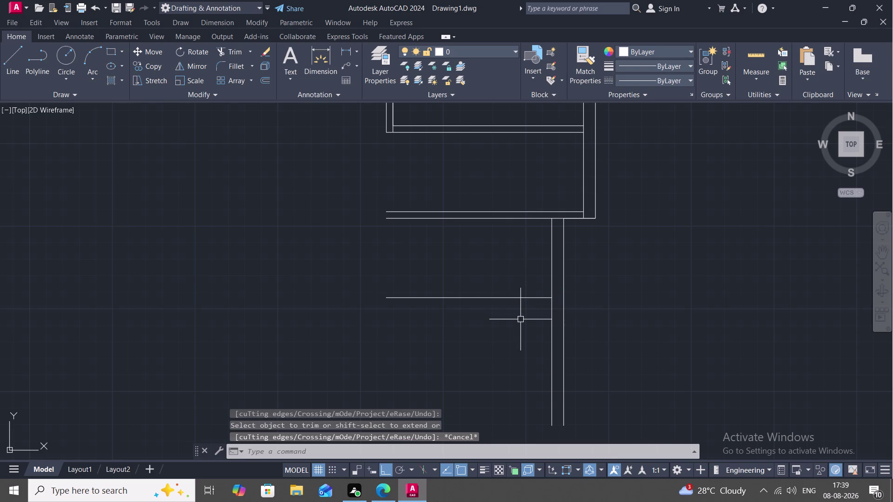
text(O)
key(space)
Offset the new horizontal line 5 inches downward to form a double line.
text(5)
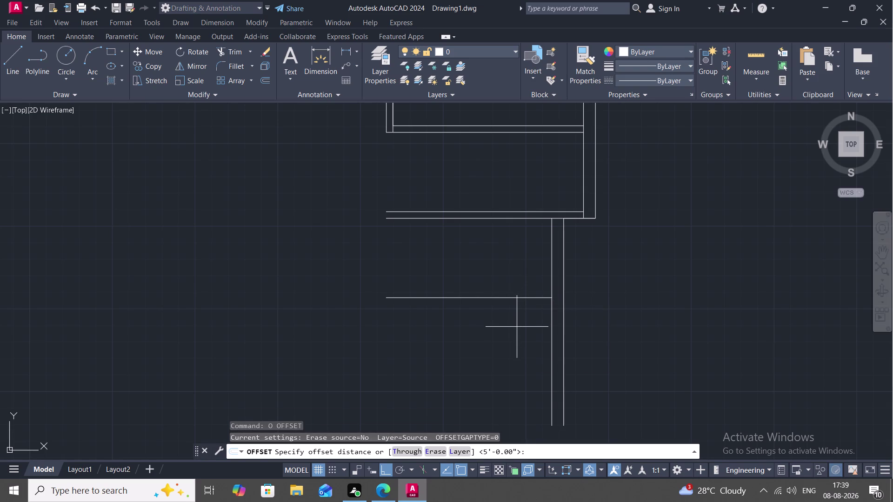
text(")
key(space)
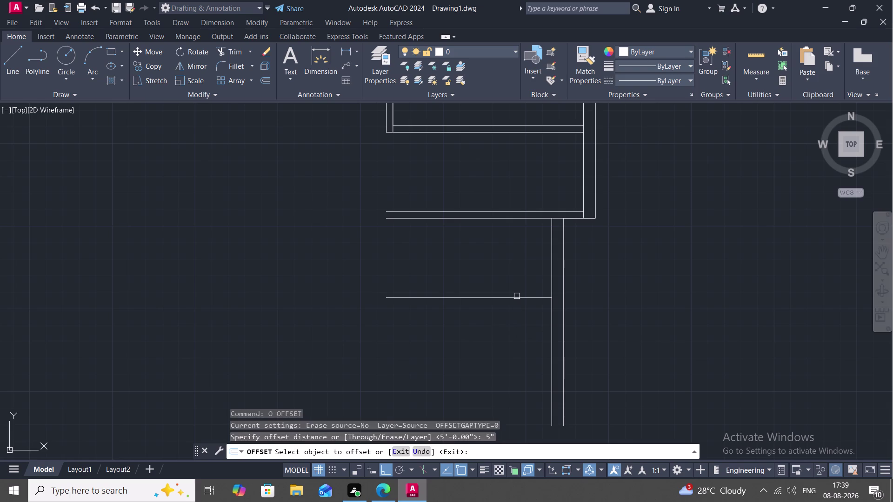
click(520, 298)
click(524, 318)
key(Escape)
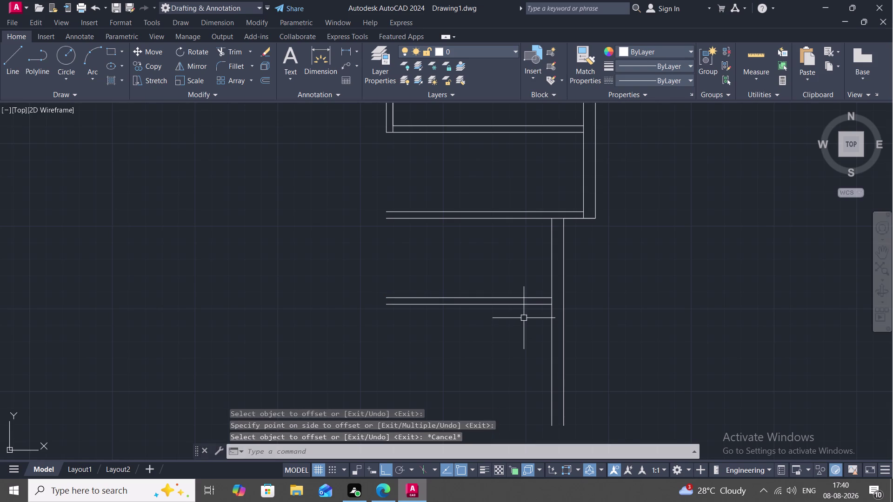
Copy the partition wall's inner line 8 feet to the left.
text(O)
key(space)
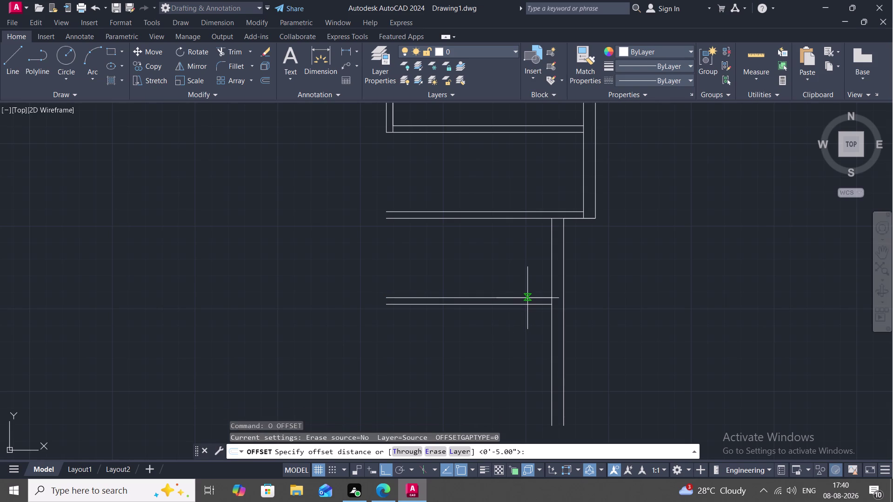
scroll(down, 3)
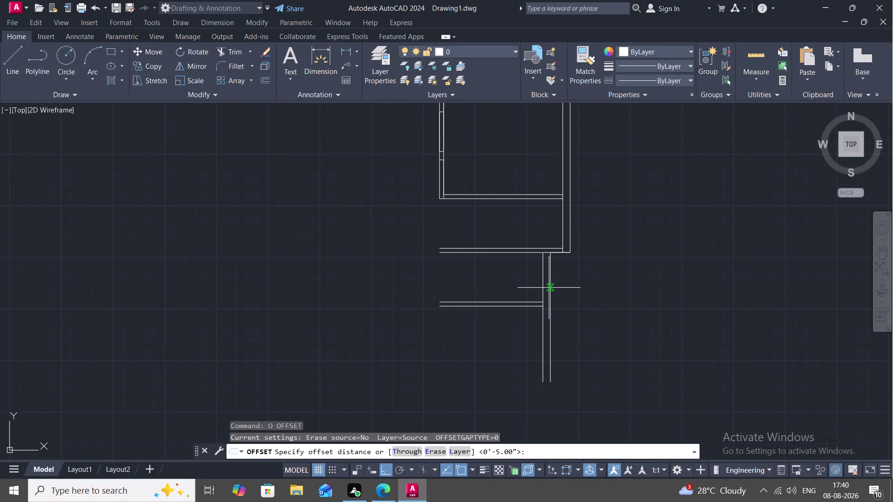
key(8)
key(apostrophe)
key(space)
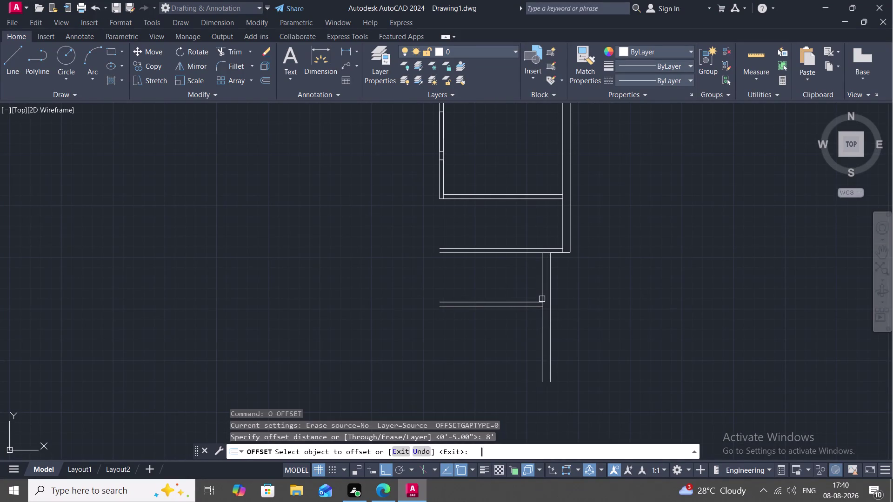
click(543, 285)
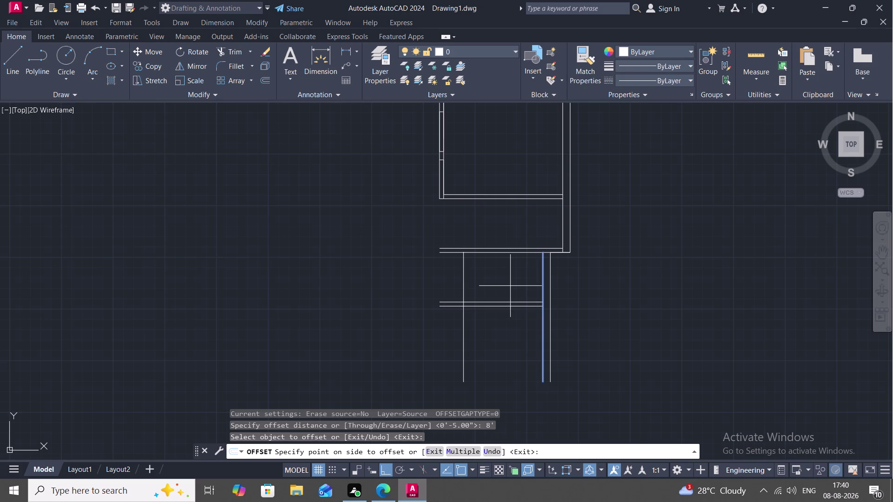
click(505, 284)
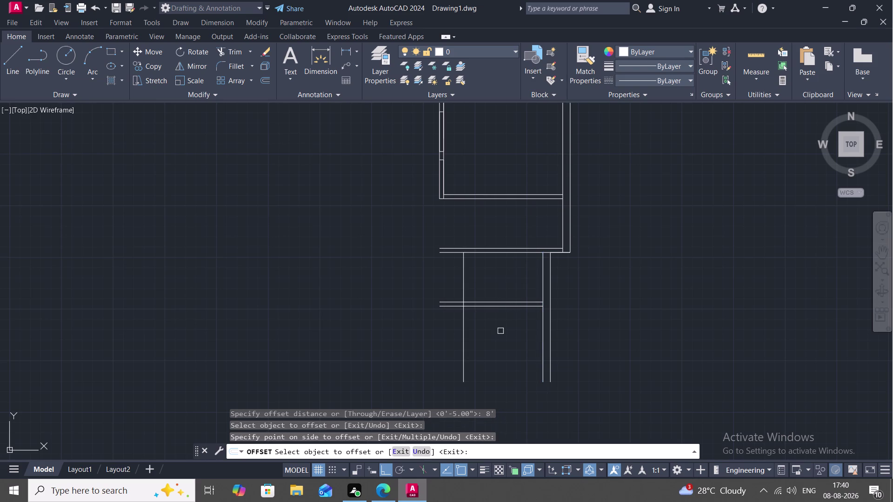
middle_drag(500, 338, 501, 326)
scroll(up, 3)
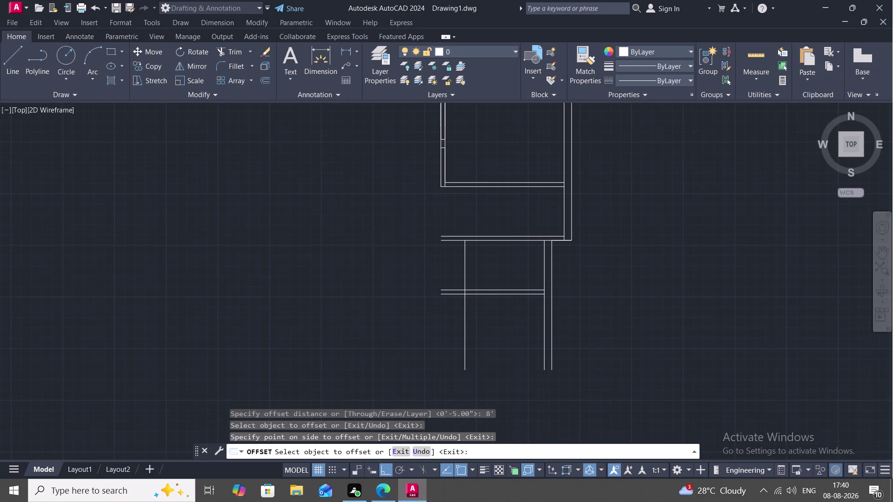
text(O)
key(space)
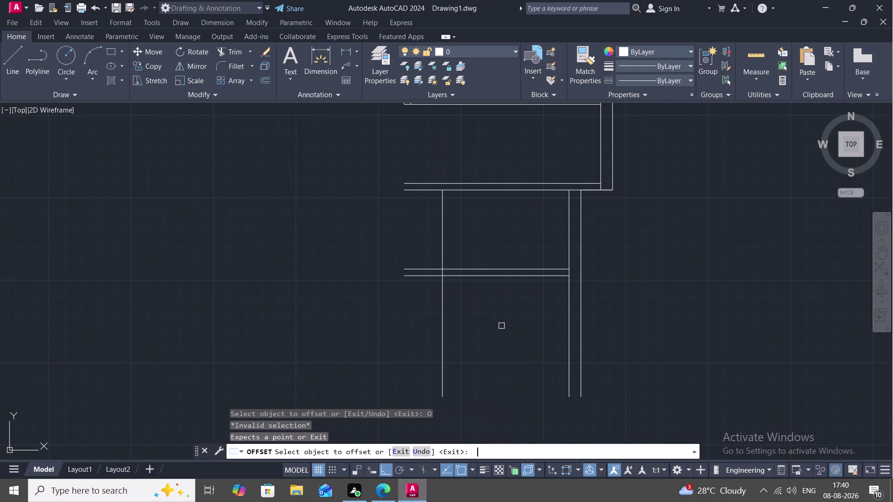
Offset the 8-foot vertical line 5 inches to its left, after one cancelled try.
text(5)
text(")
key(space)
click(443, 291)
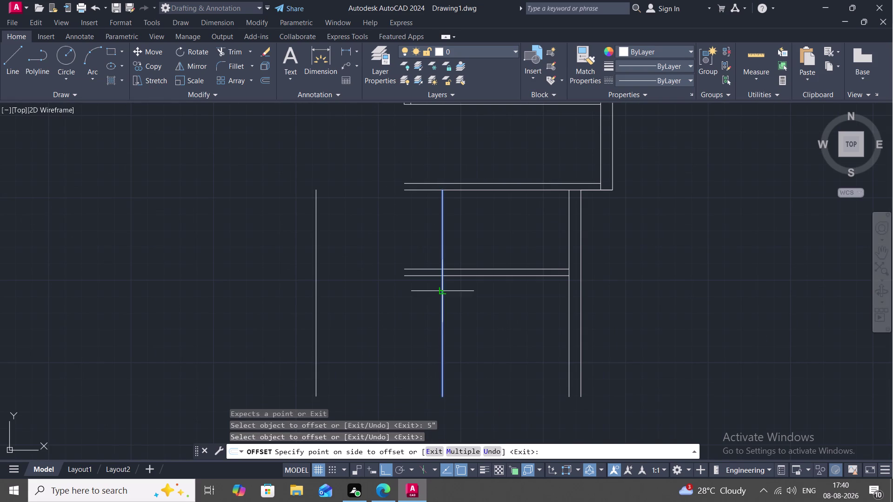
key(Escape)
key(space)
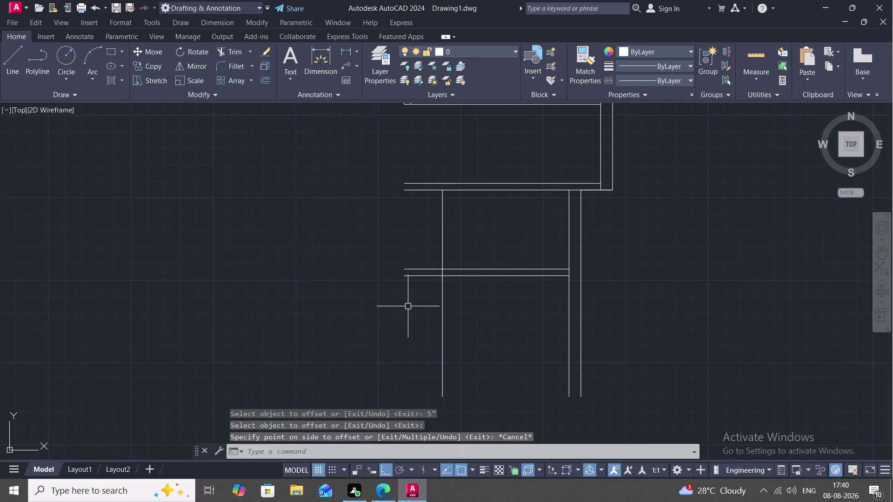
text(5")
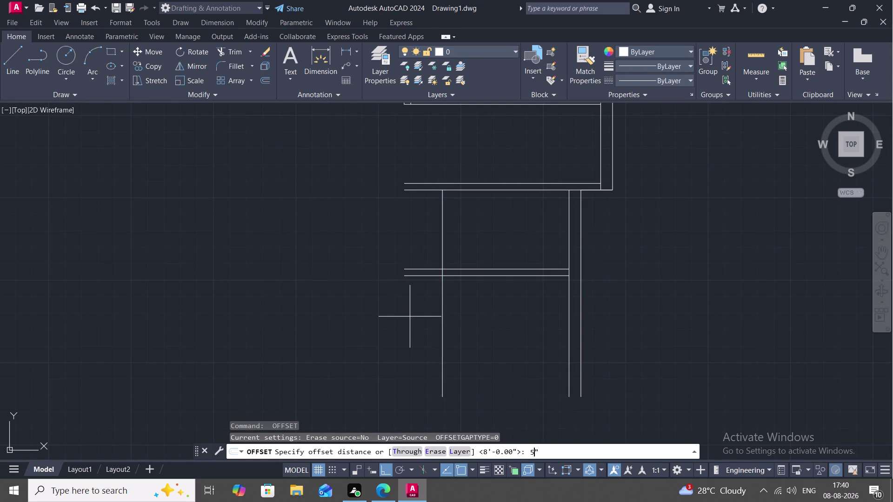
key(space)
click(441, 305)
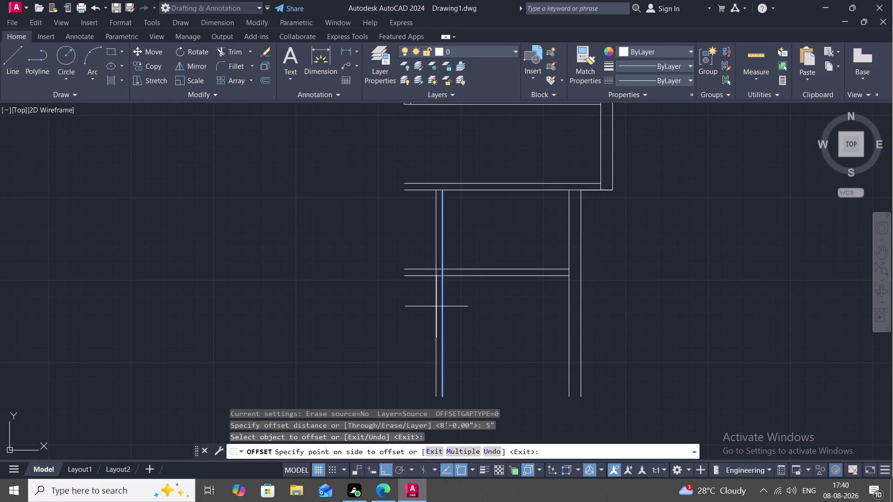
click(436, 306)
key(Escape)
Trim the two horizontal lines' left ends flush at the new wall.
text(T)
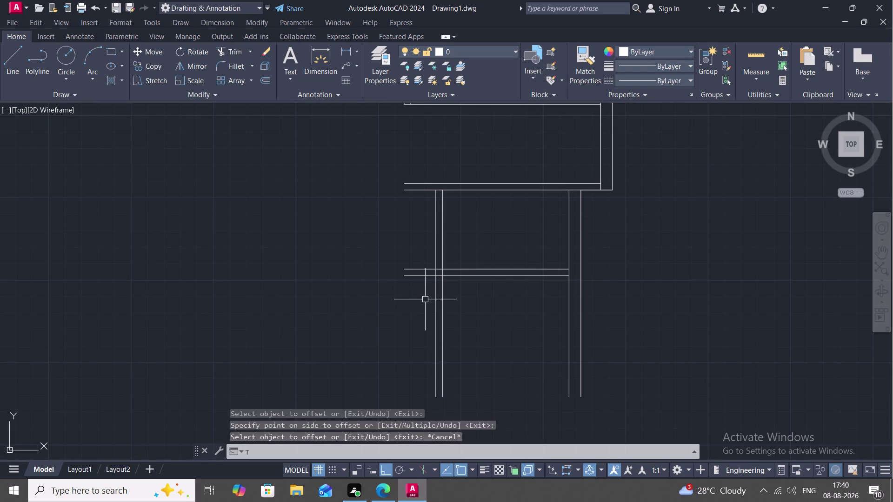
text(R)
key(space)
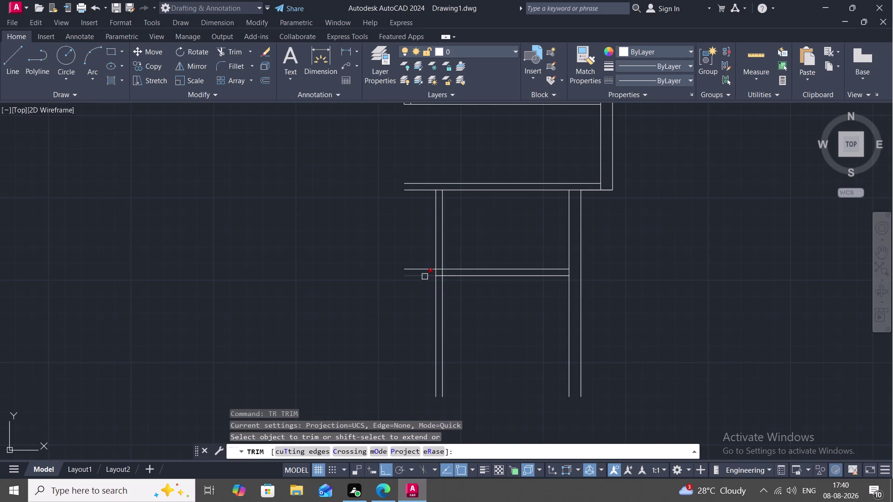
click(424, 277)
click(426, 268)
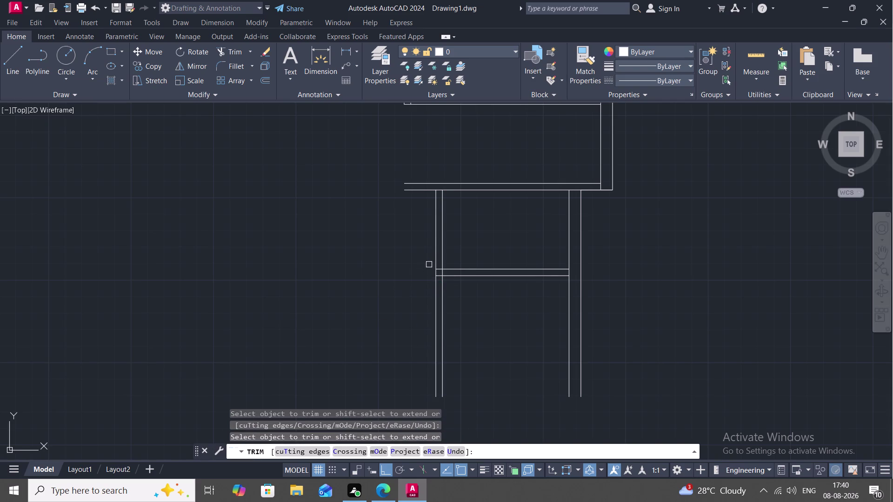
scroll(up, 3)
scroll(down, 3)
scroll(up, 3)
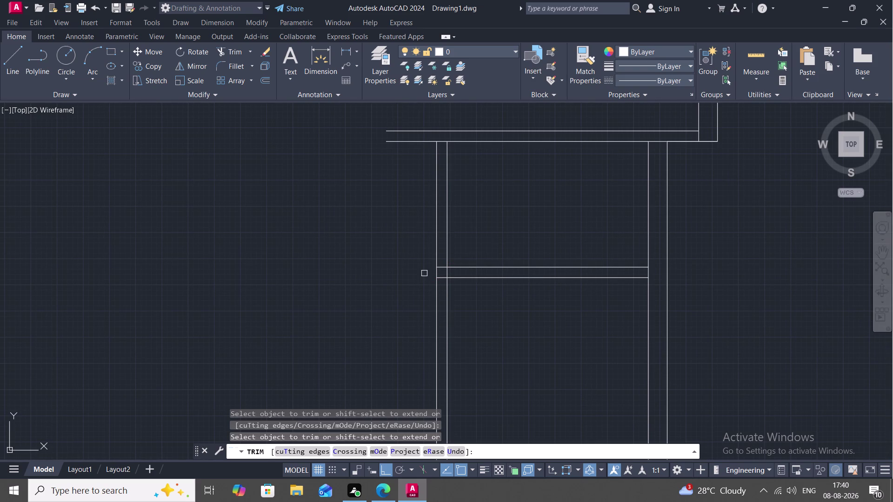
key(Escape)
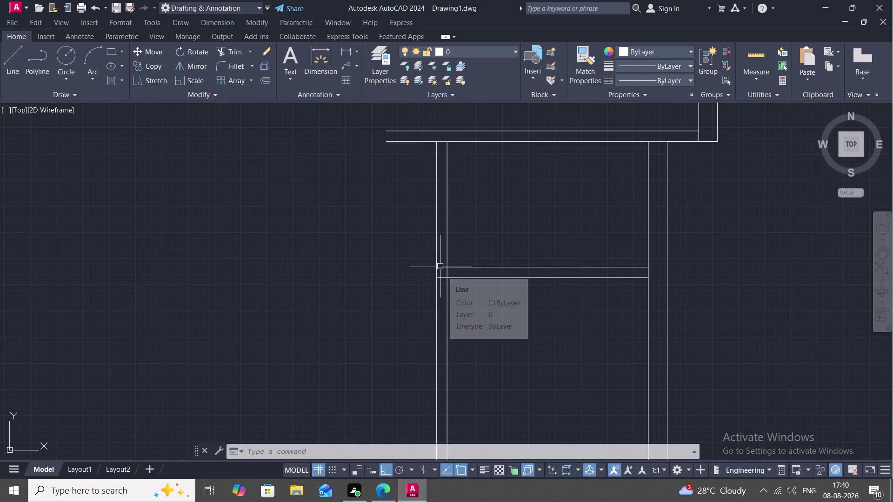
scroll(down, 3)
middle_drag(474, 318, 461, 289)
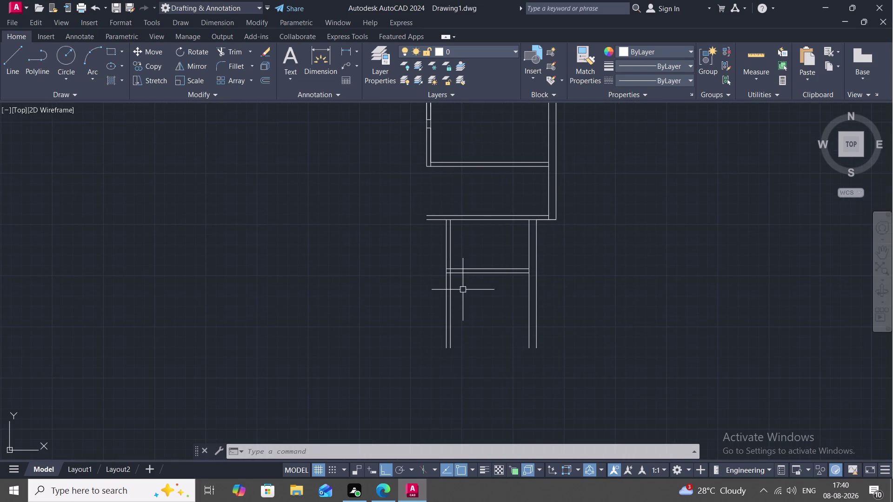
Copy the partition's lower line 5 feet downward.
text(O)
key(space)
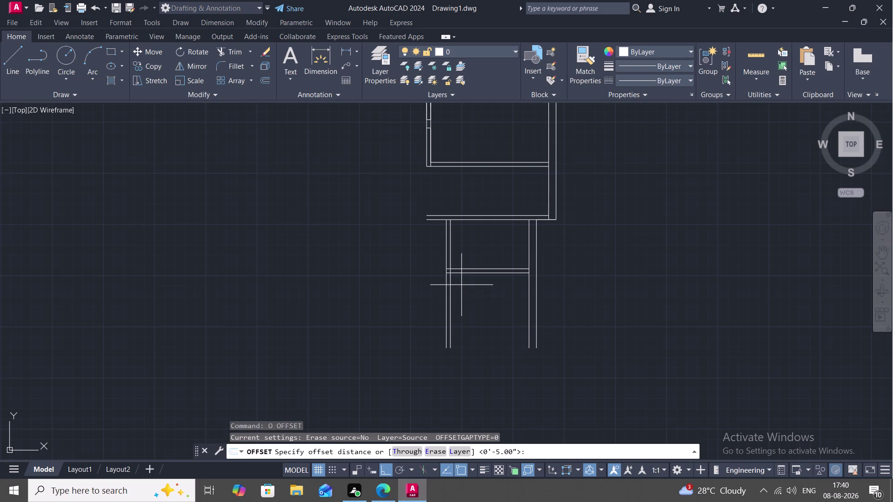
key(5)
key(apostrophe)
key(space)
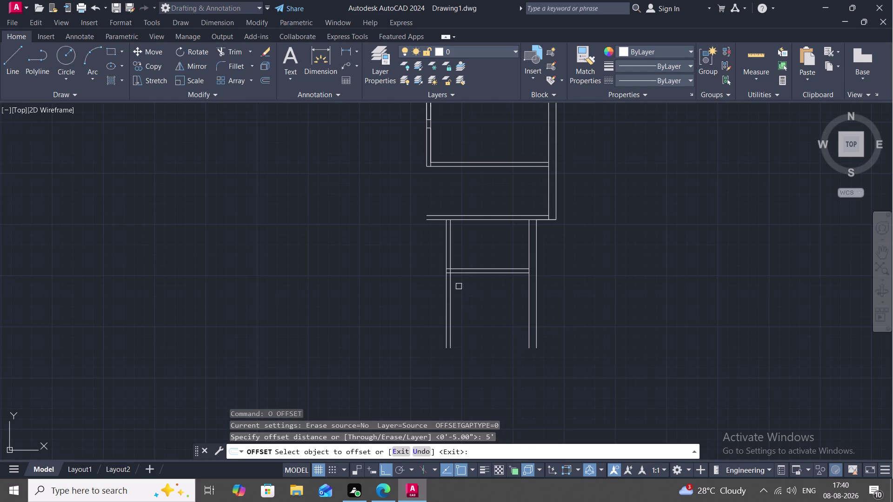
click(479, 275)
click(481, 311)
key(Escape)
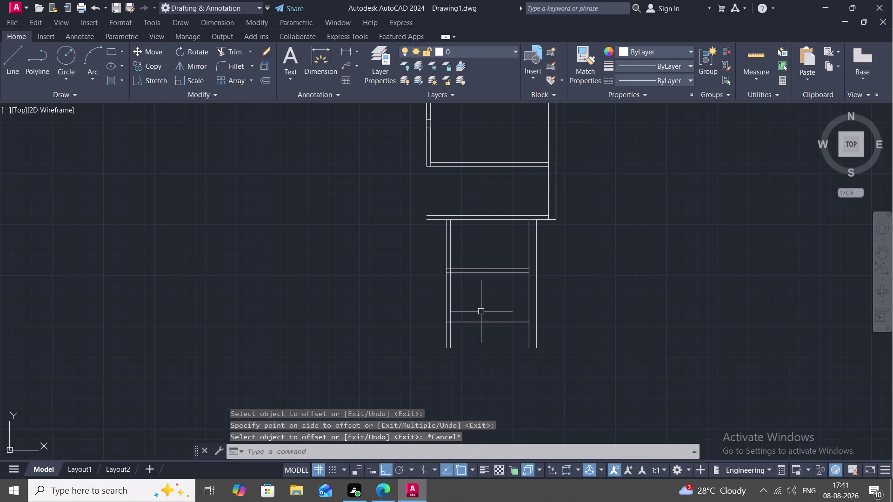
Offset that new line 5 inches downward for the wall thickness.
text(O)
key(space)
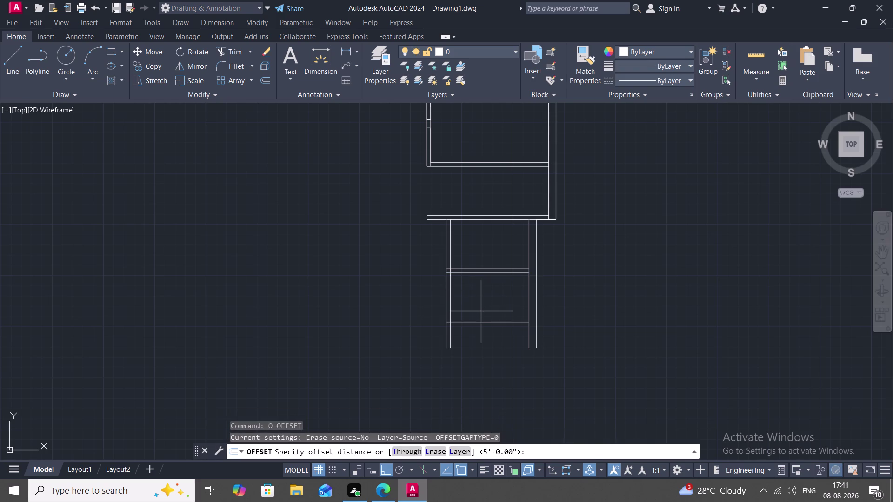
key(5)
key(shift+quotedbl)
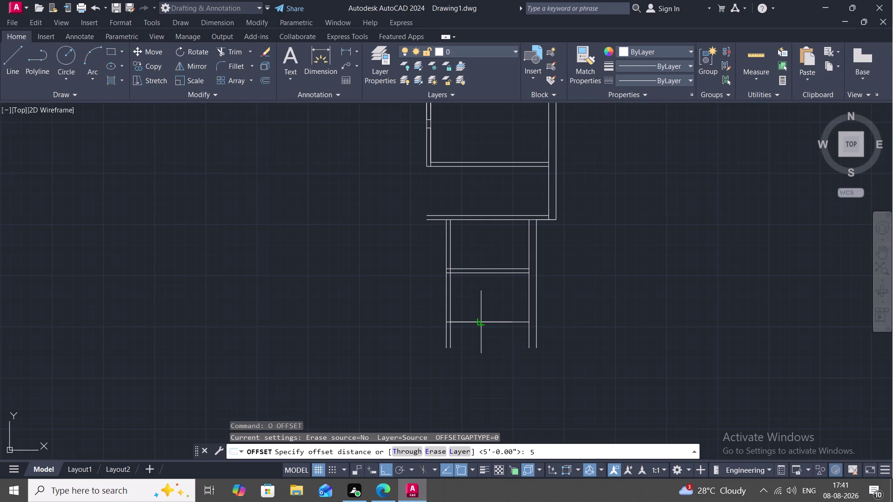
key(space)
click(482, 323)
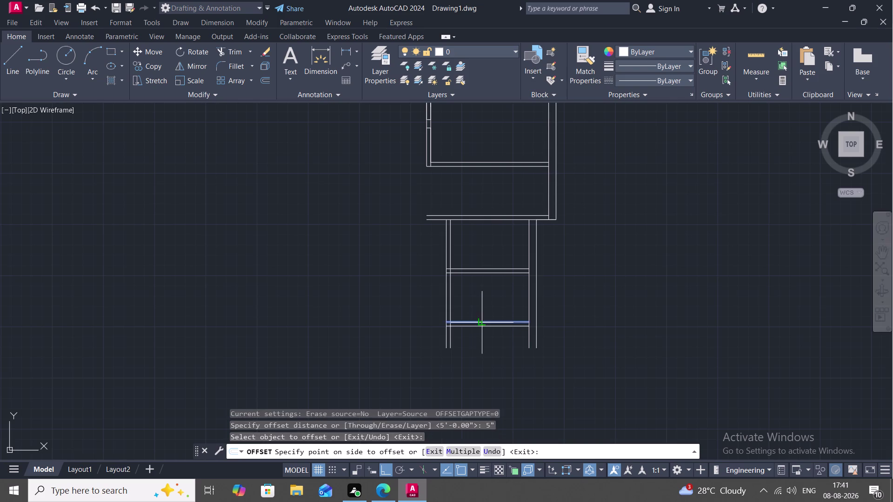
click(482, 335)
key(Escape)
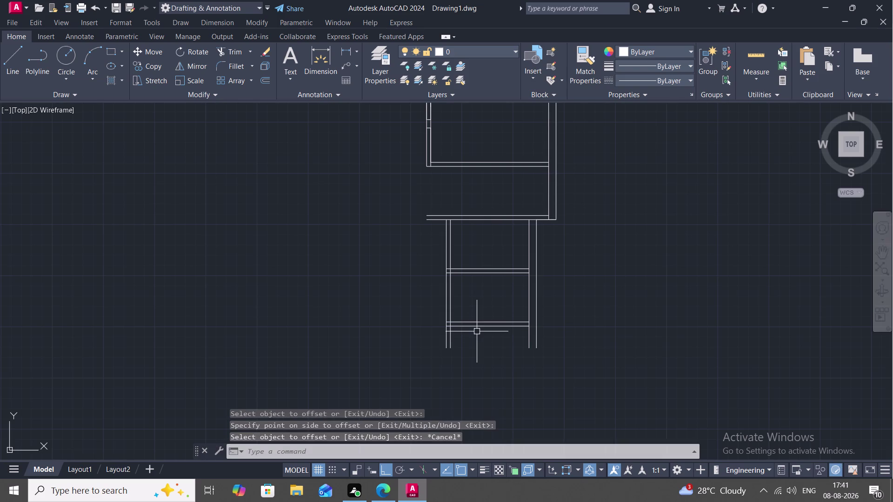
middle_drag(472, 328, 454, 273)
scroll(down, 3)
scroll(up, 3)
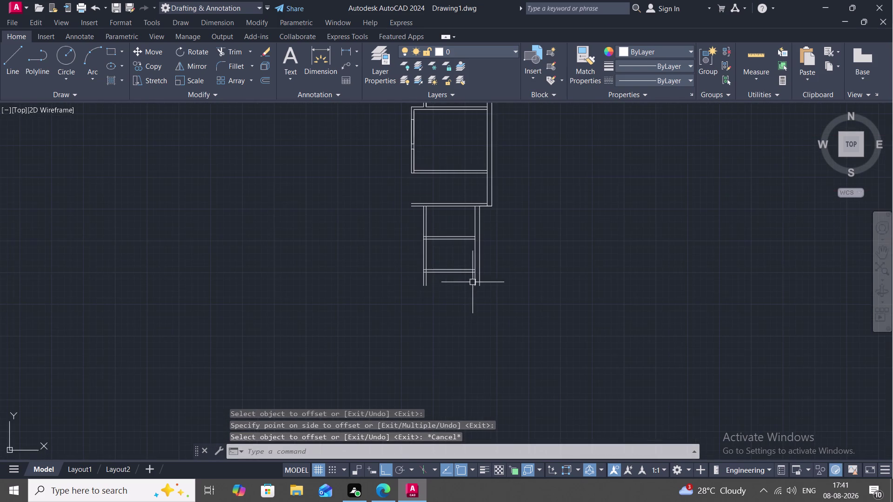
scroll(up, 3)
middle_drag(471, 281, 487, 232)
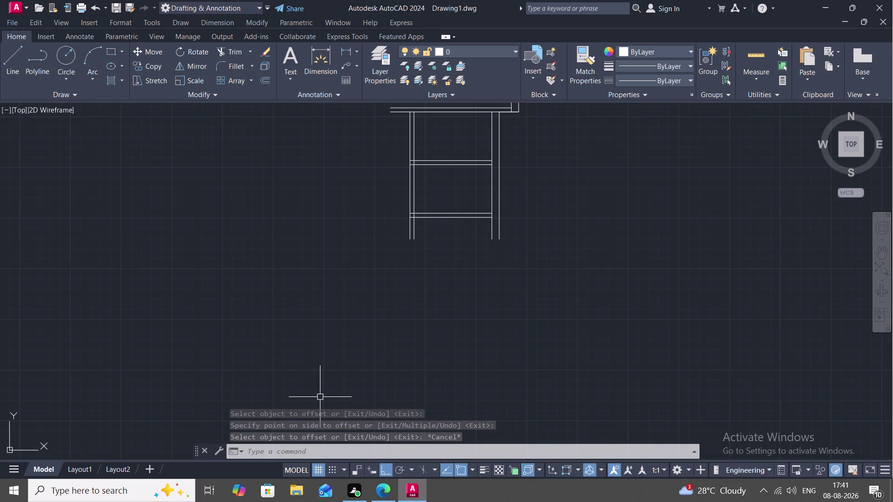
text(L)
key(space)
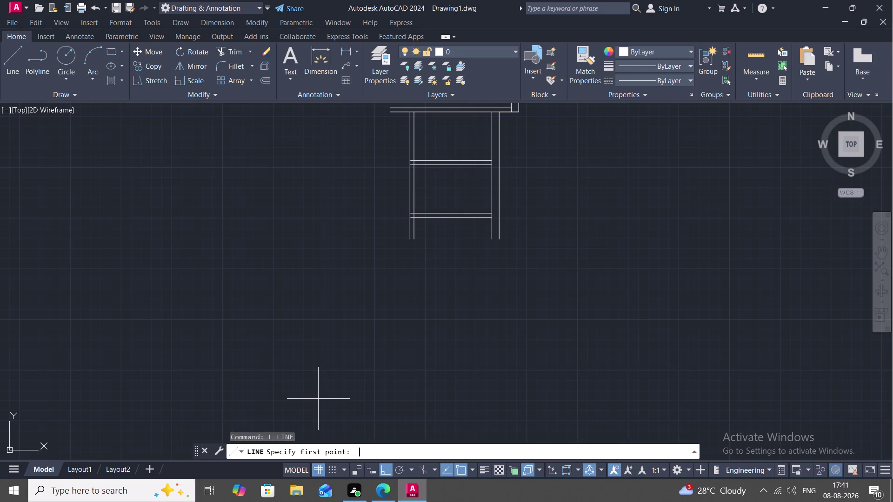
Draw a 27-foot horizontal line below the walls.
click(322, 318)
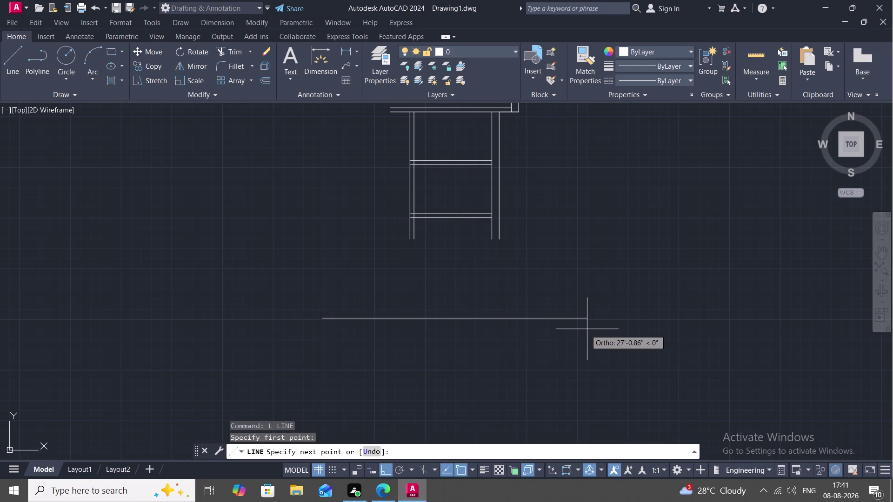
click(587, 329)
key(Escape)
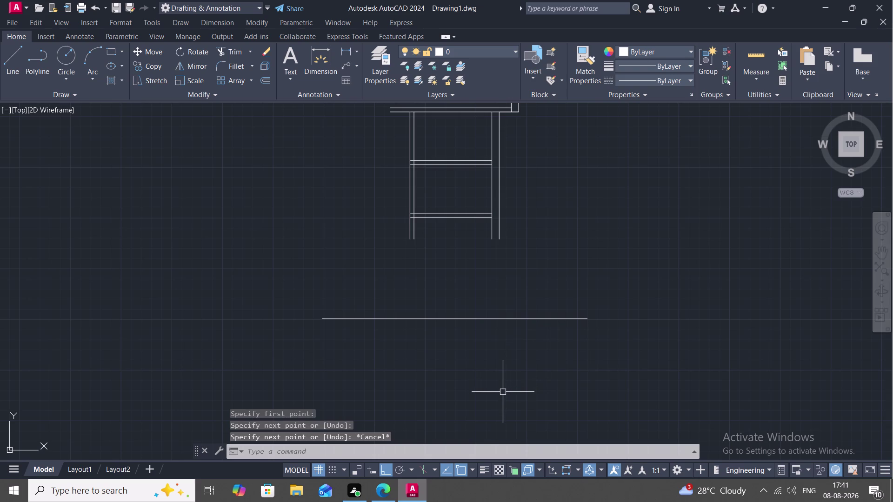
Extend all four vertical wall lines down to the new boundary line.
text(EX)
key(space)
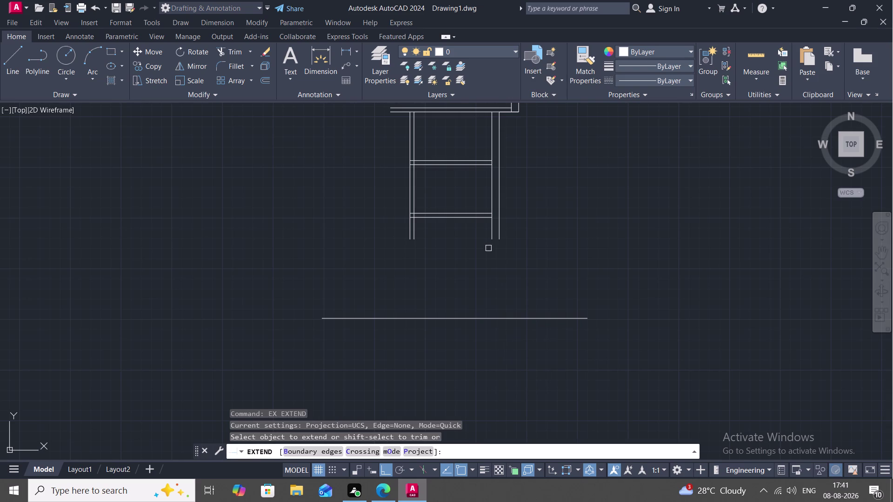
click(491, 233)
click(498, 237)
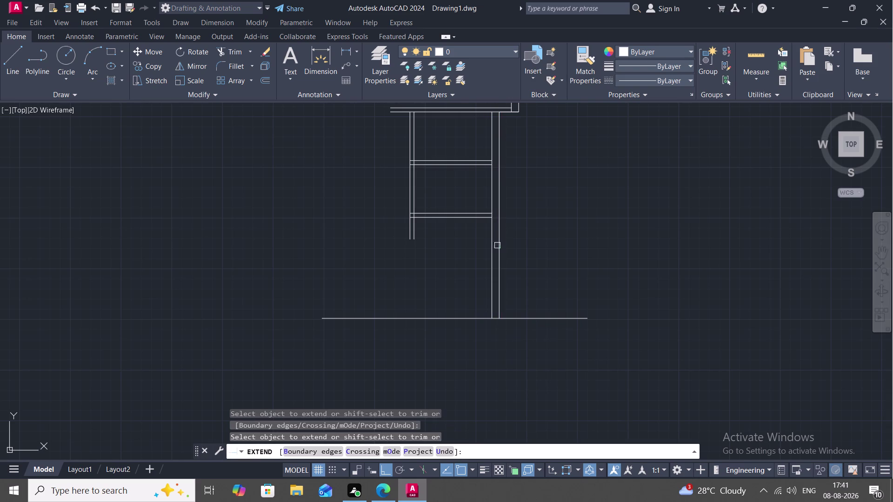
click(412, 237)
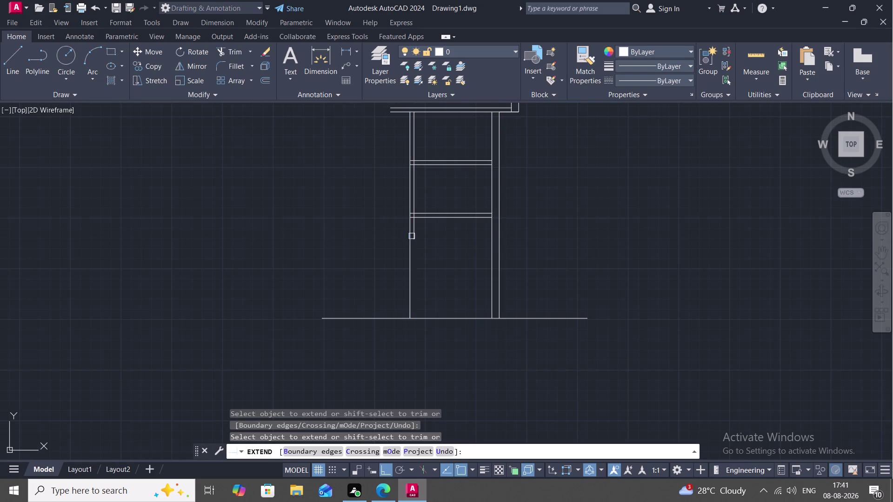
click(416, 233)
key(Escape)
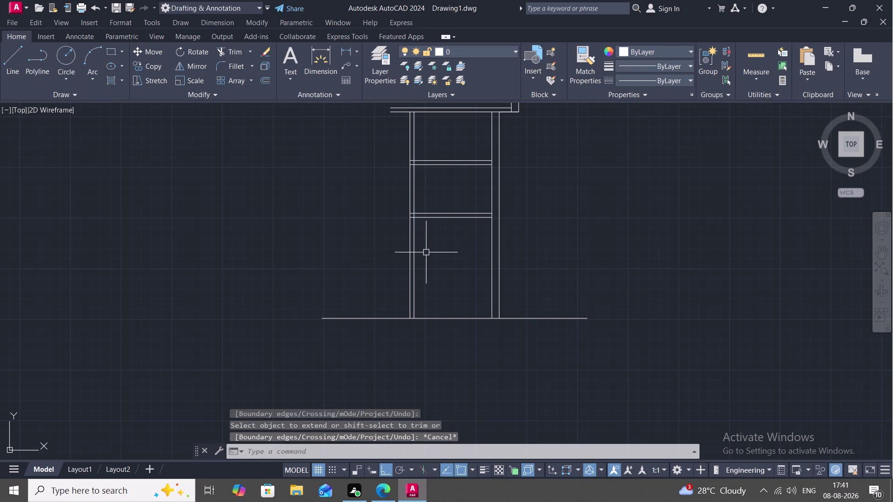
middle_drag(428, 254, 432, 306)
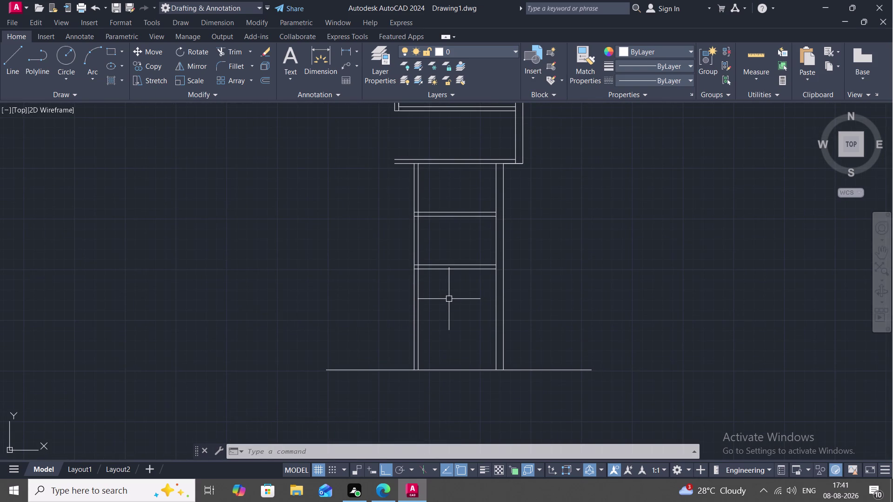
Copy the second partition's lower line 5 feet downward.
key(o)
key(space)
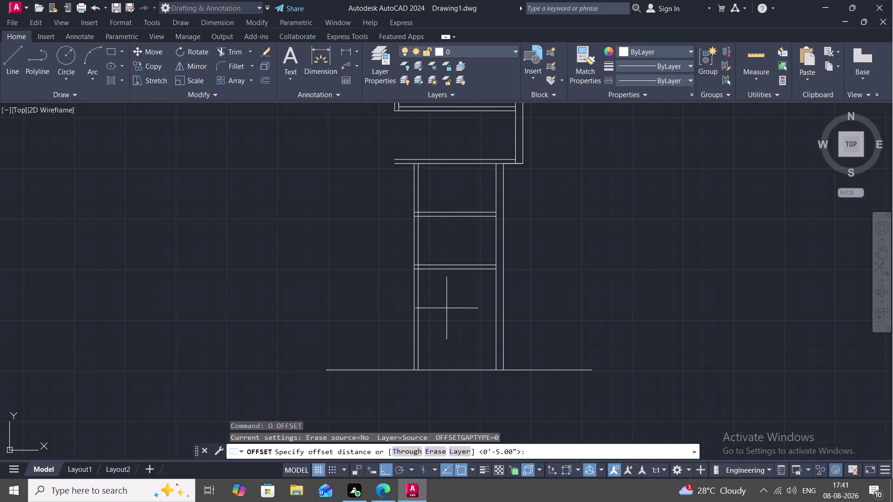
text(5')
key(space)
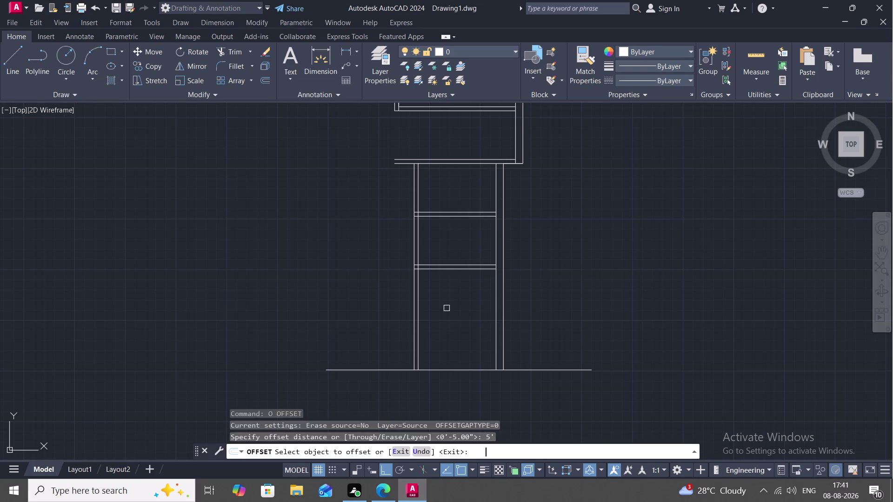
click(466, 269)
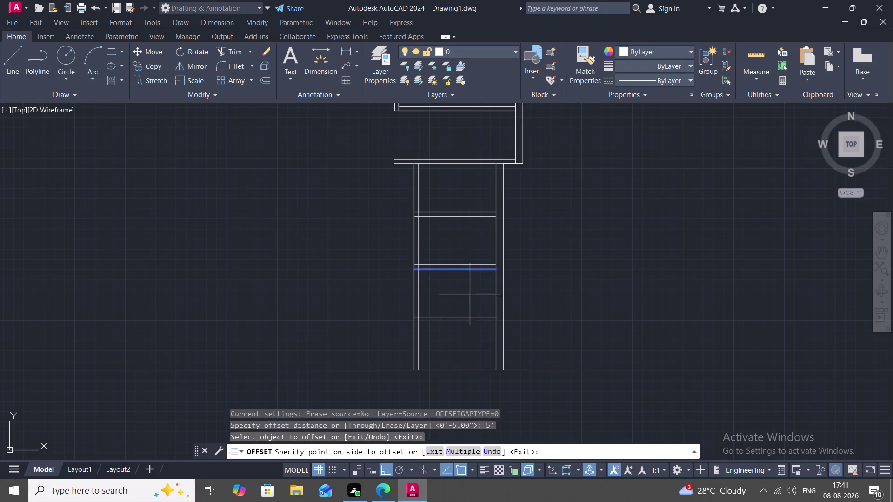
click(470, 300)
key(Escape)
Offset the new partition line 5 inches downward for wall thickness.
key(space)
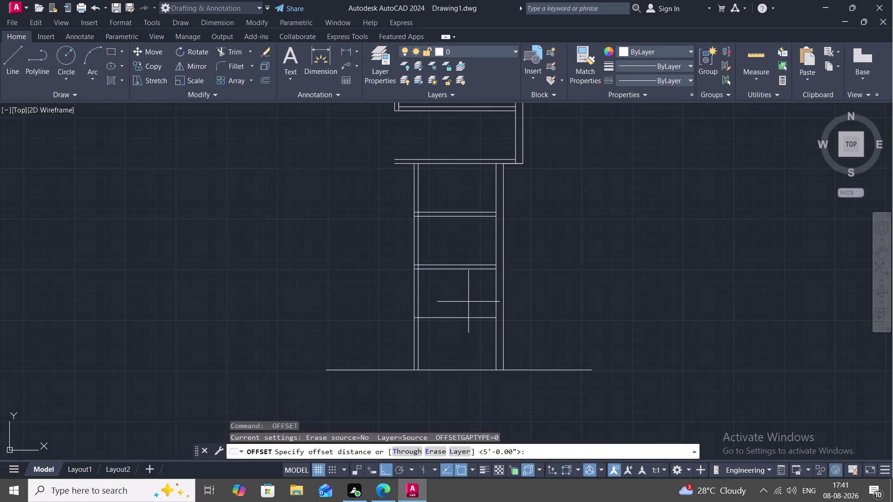
key(5)
key(shift+quotedbl)
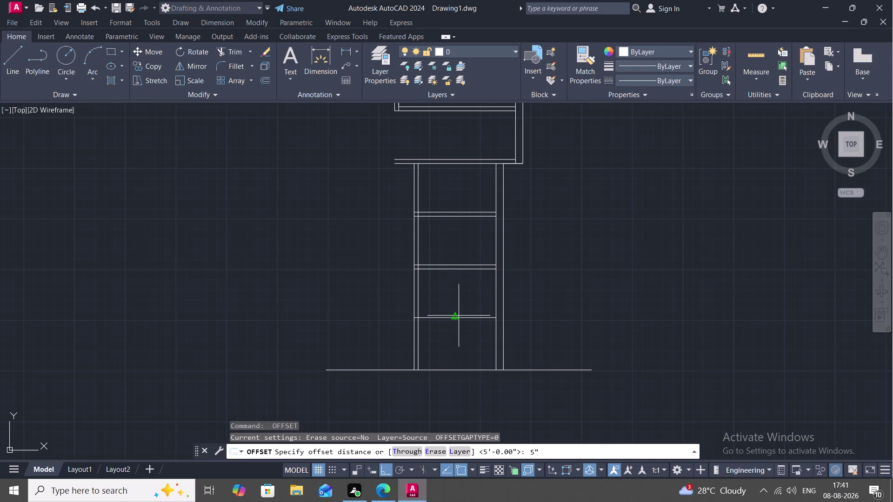
key(space)
click(459, 319)
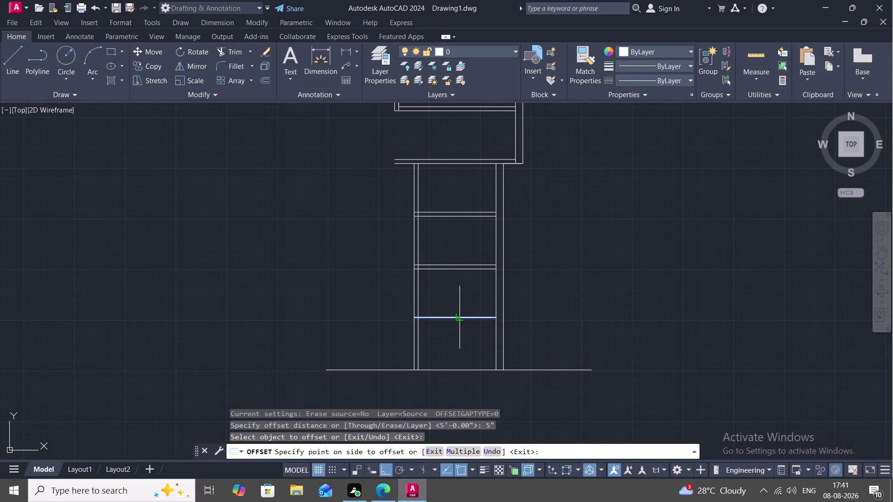
click(463, 332)
key(Escape)
scroll(up, 3)
scroll(down, 3)
scroll(up, 3)
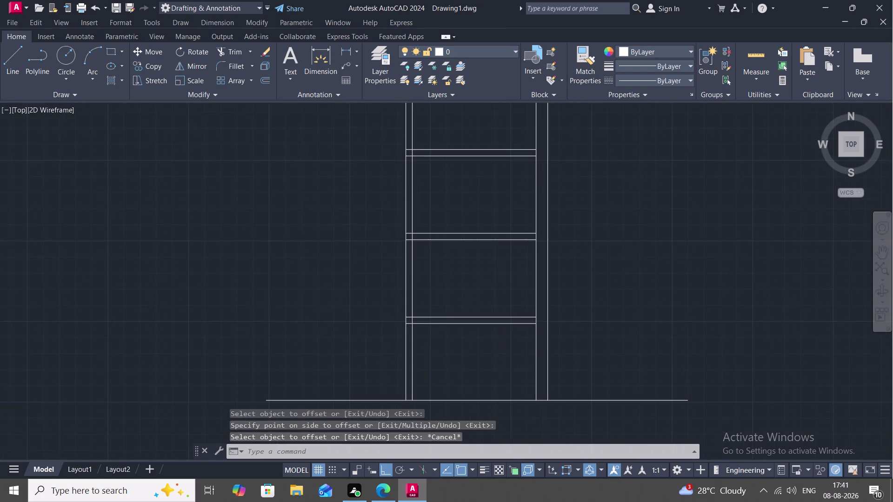
text(TR)
key(space)
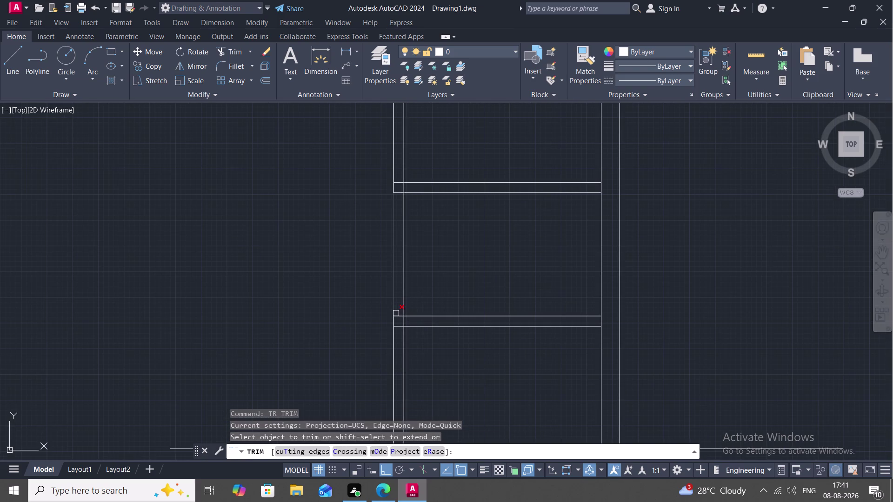
Trim a wall line at the partition junction and try extending the lowest partition line.
scroll(up, 3)
click(399, 334)
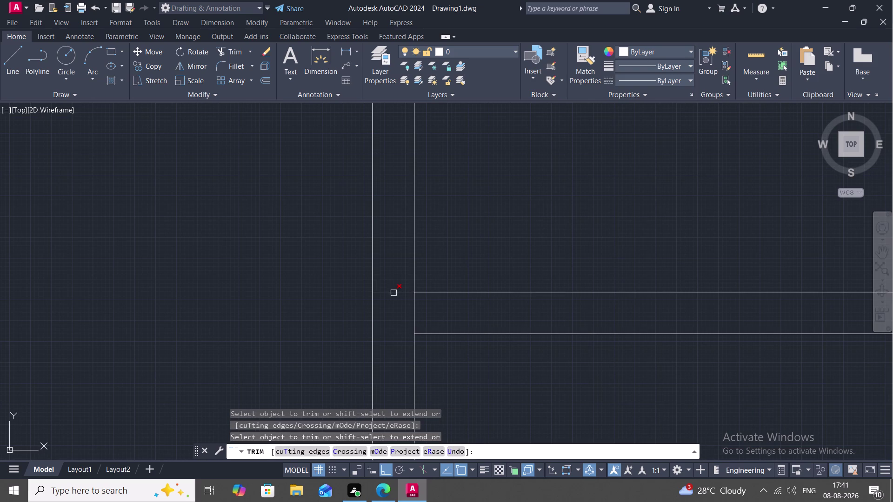
key(Escape)
scroll(down, 3)
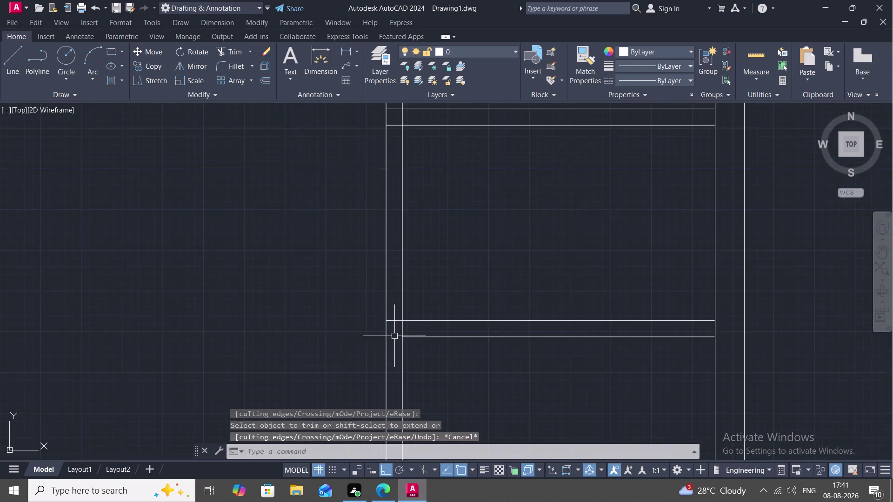
scroll(down, 3)
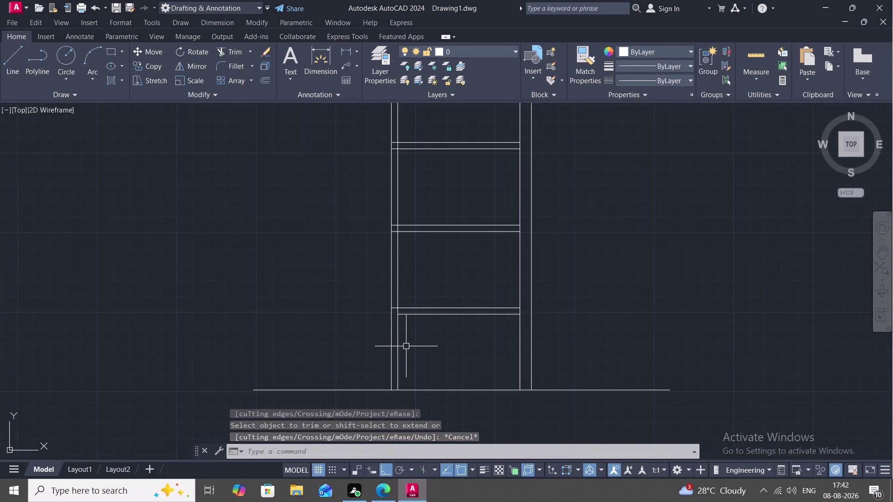
text(EX)
key(space)
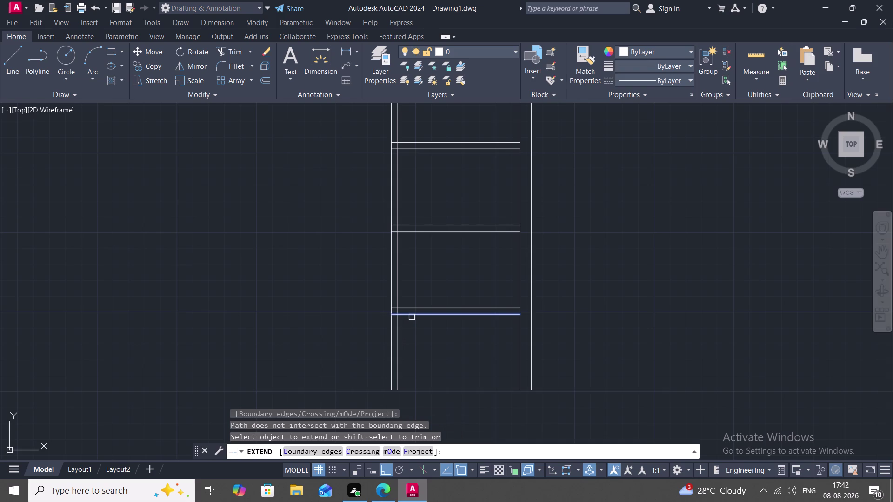
click(411, 317)
key(Escape)
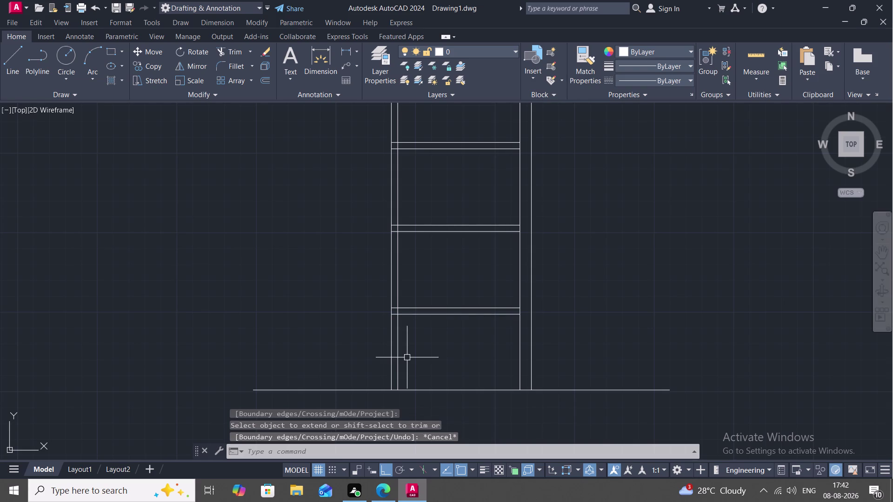
Extend the outer and inner right wall lines down to the bottom boundary line.
scroll(down, 3)
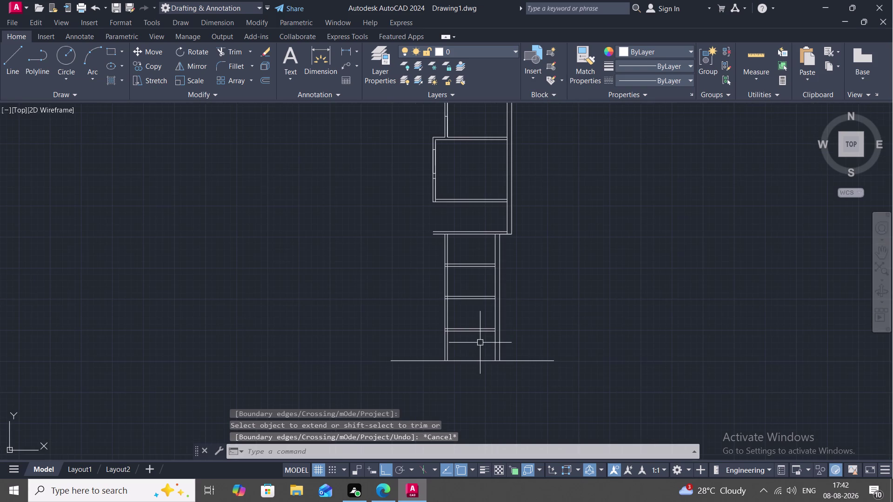
text(E)
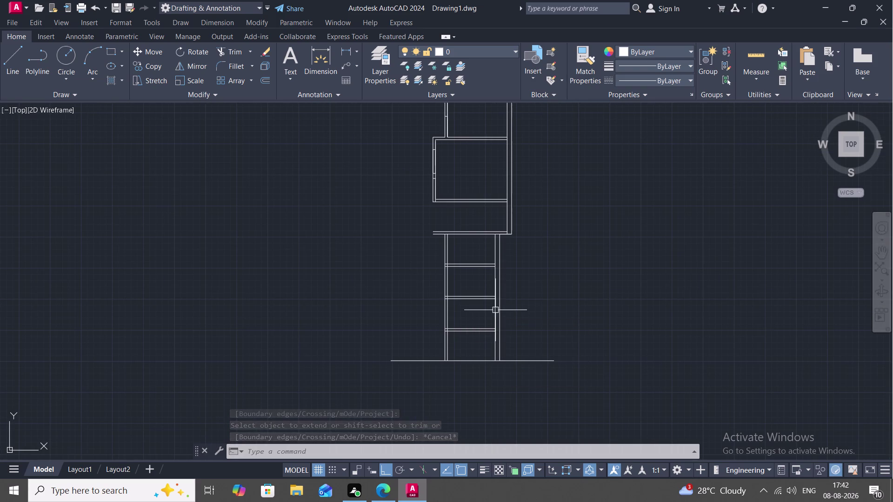
text(X)
key(space)
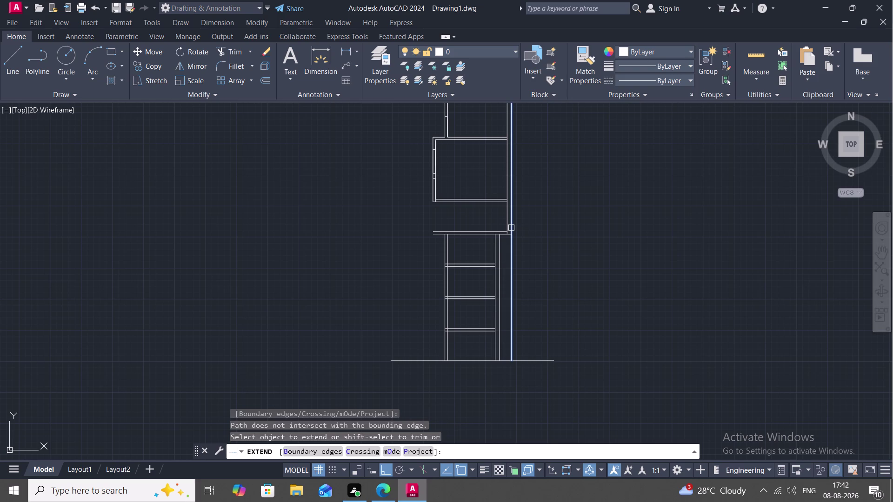
click(511, 228)
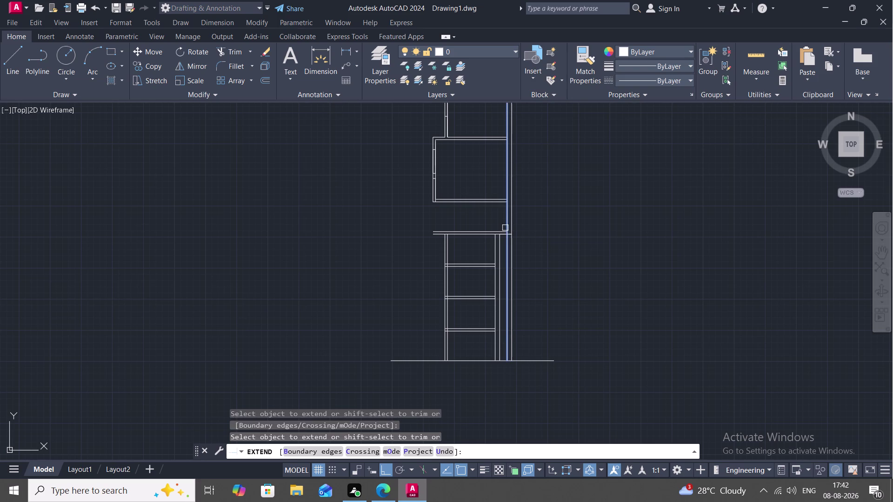
click(505, 228)
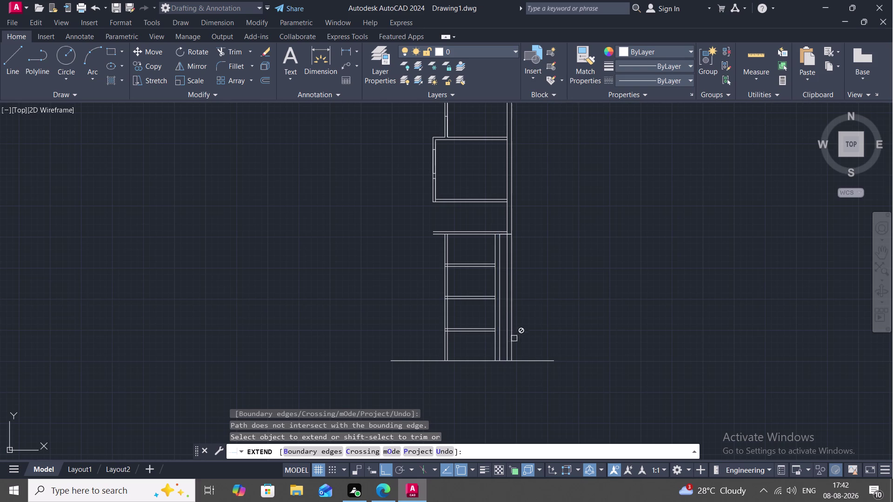
key(Escape)
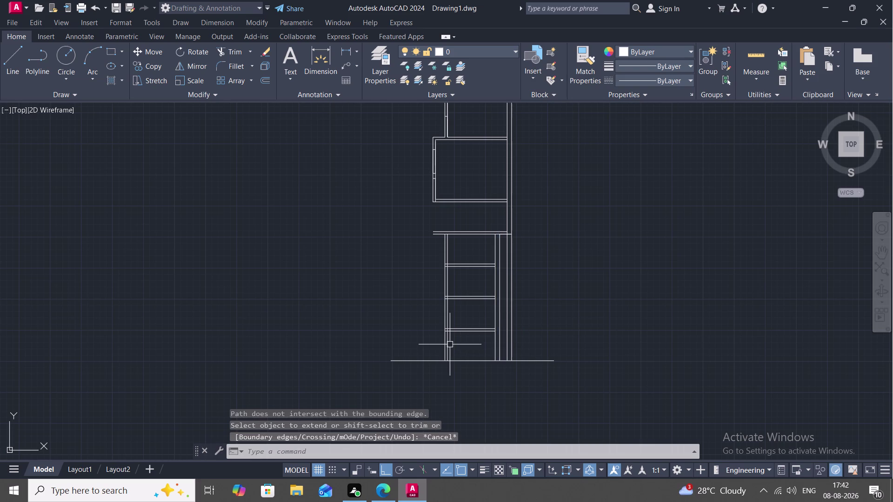
text(TR)
key(space)
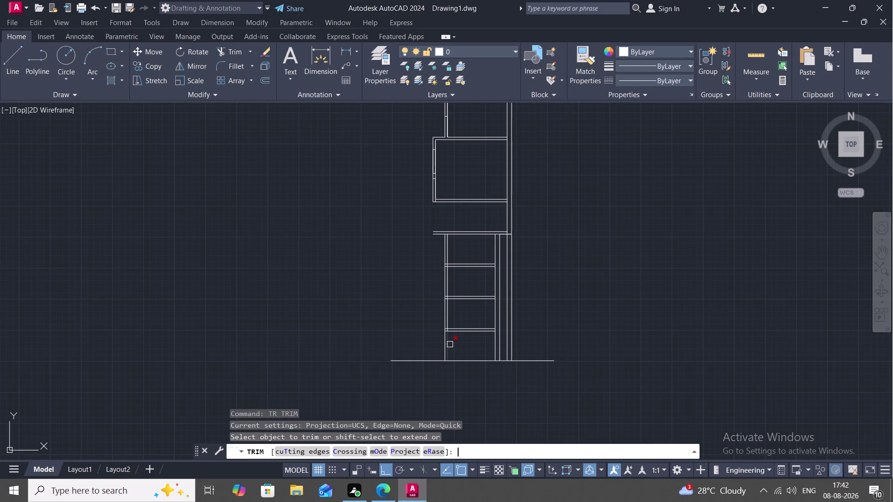
Fence-trim the lower left wall and base-line leftovers below the last partition.
click(450, 344)
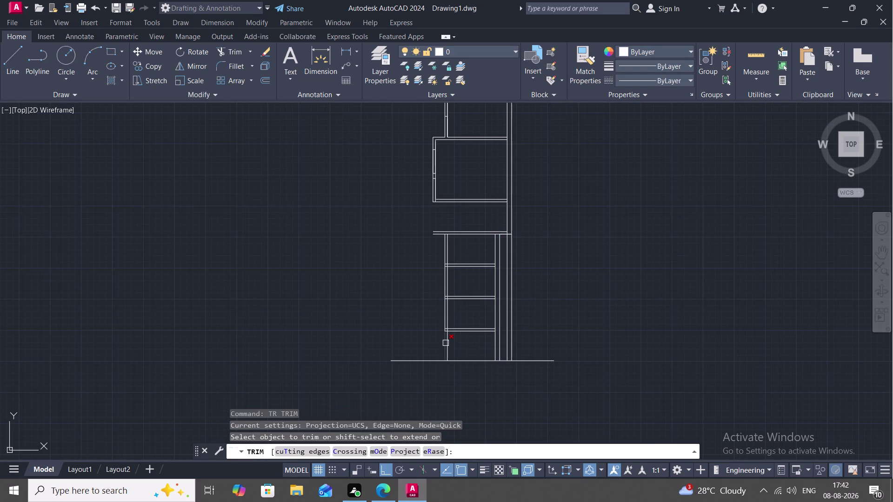
click(445, 343)
click(452, 357)
click(455, 360)
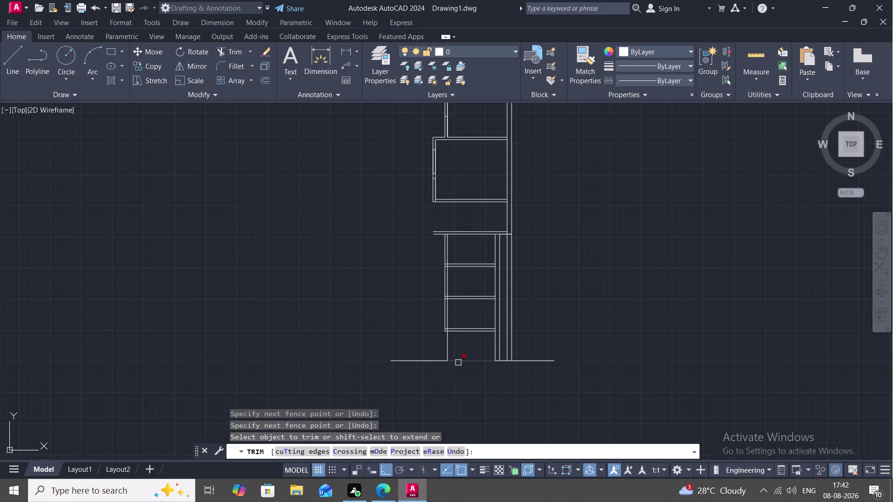
click(445, 353)
click(442, 360)
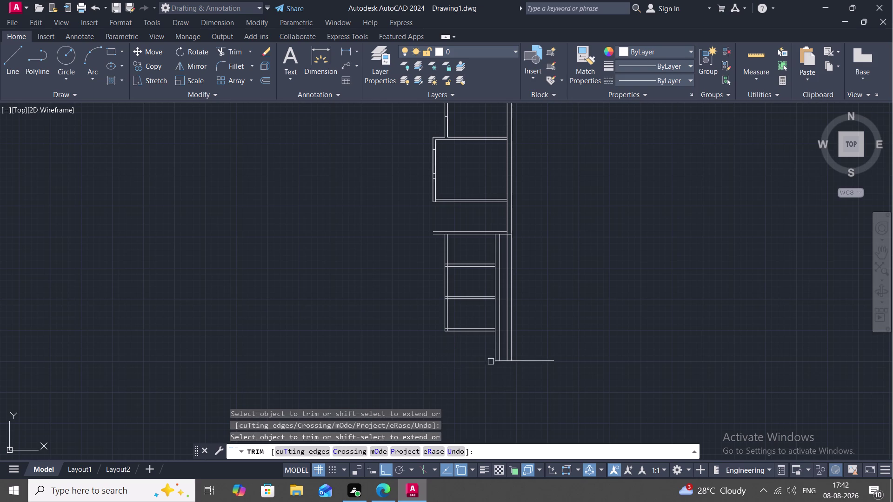
click(520, 363)
key(Escape)
Offset the lowest partition line 7' downward to create a new base line.
key(o)
key(space)
middle_drag(471, 362, 468, 328)
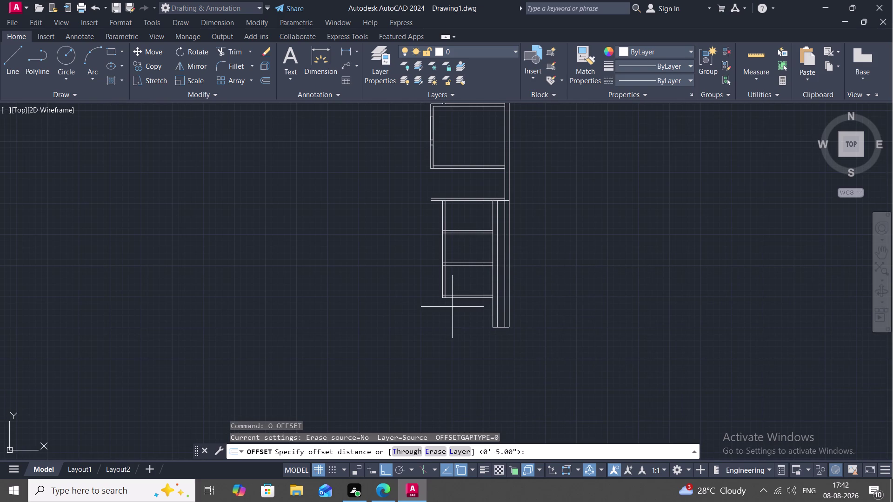
scroll(up, 3)
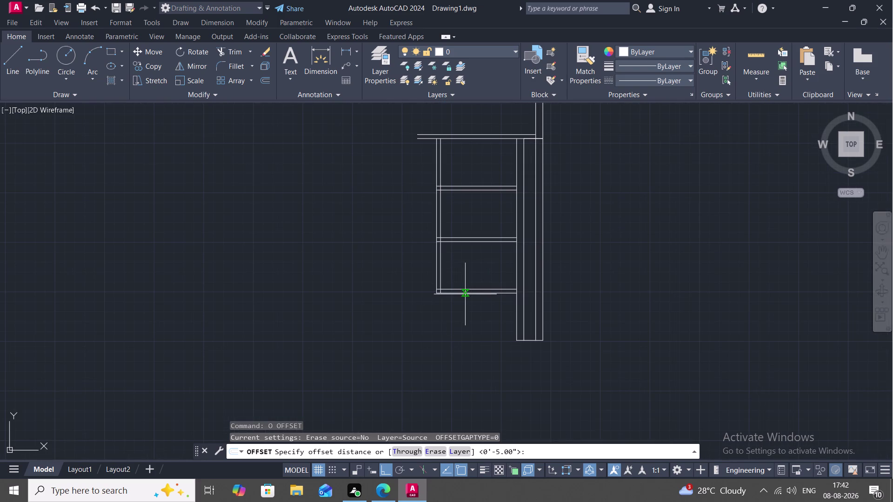
text(7')
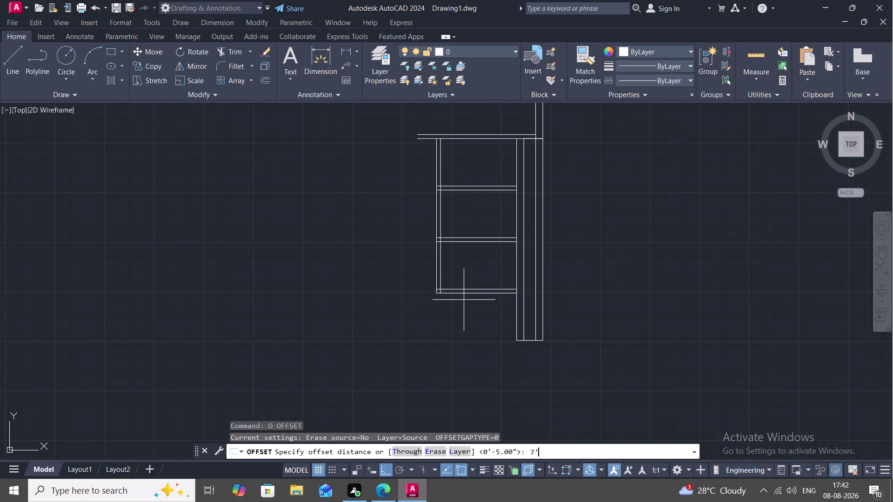
key(space)
click(463, 295)
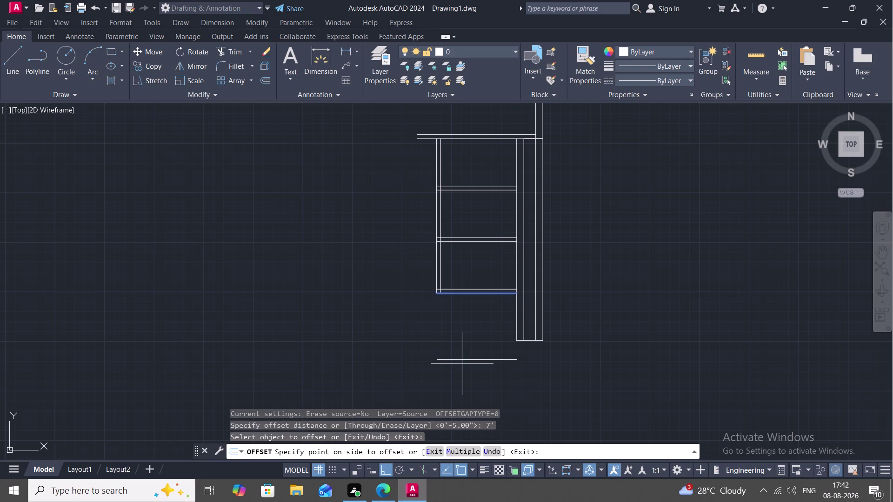
click(455, 342)
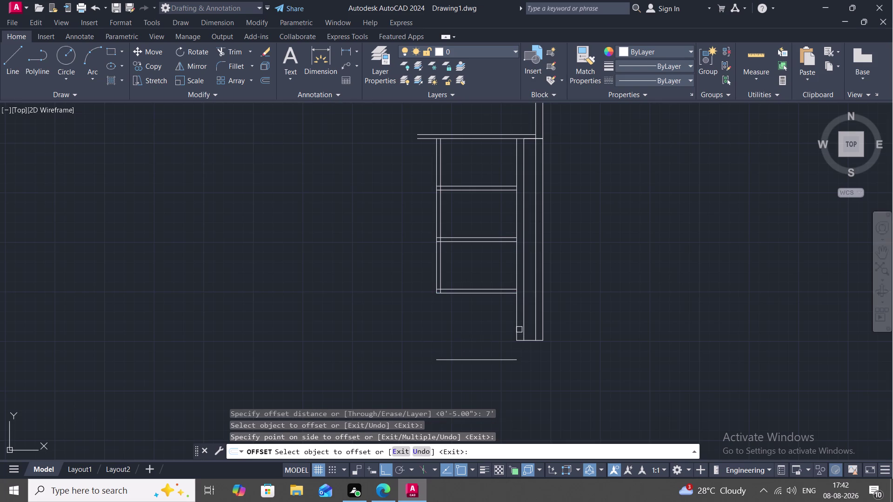
key(Escape)
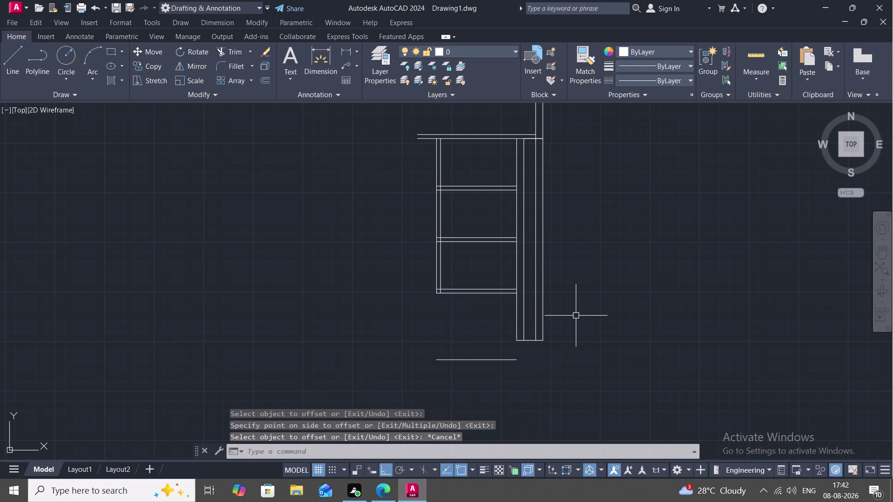
Draw a vertical line to the right of the right wall.
text(L)
key(space)
drag(582, 306, 583, 312)
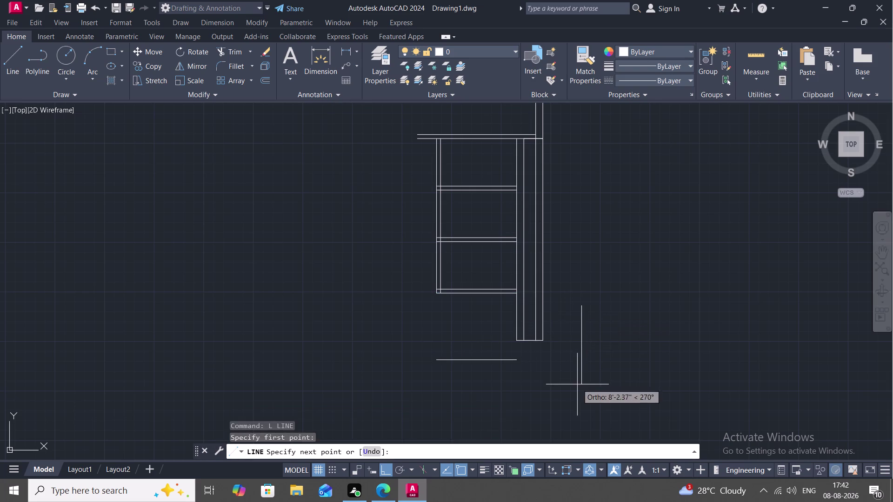
click(577, 385)
key(Escape)
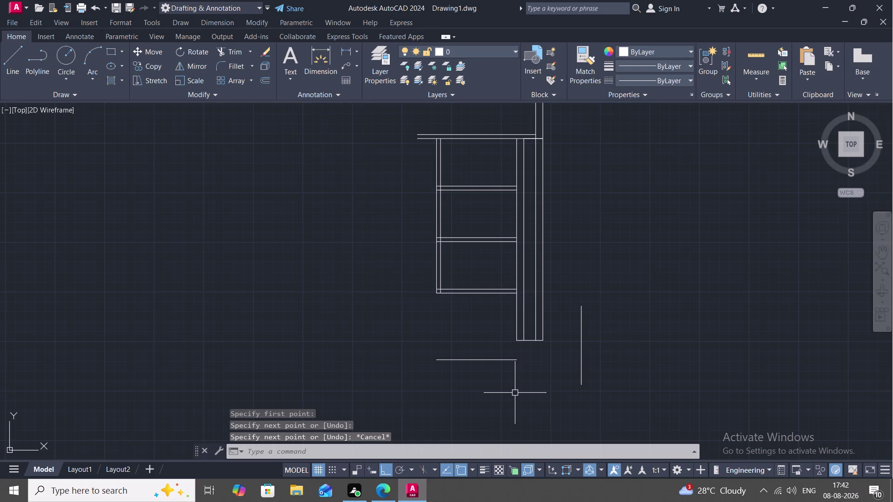
Extend the new base line to the vertical line and the right wall lines down to it.
key(e)
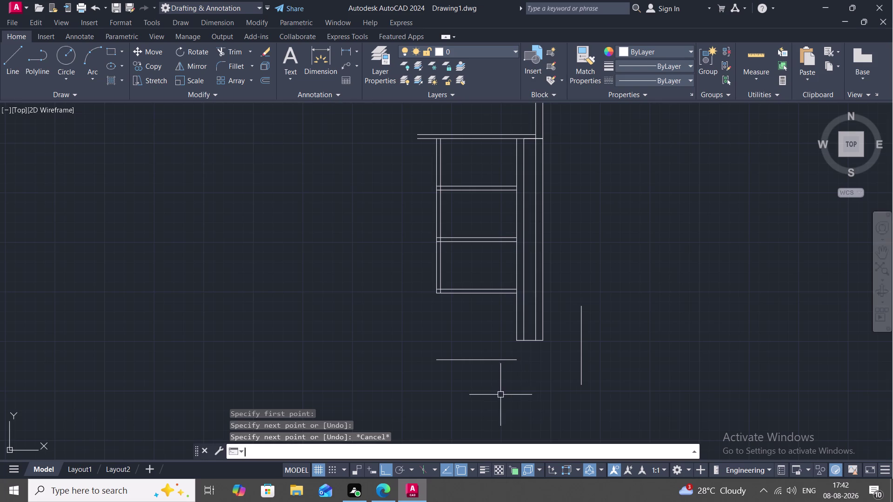
text(X)
key(space)
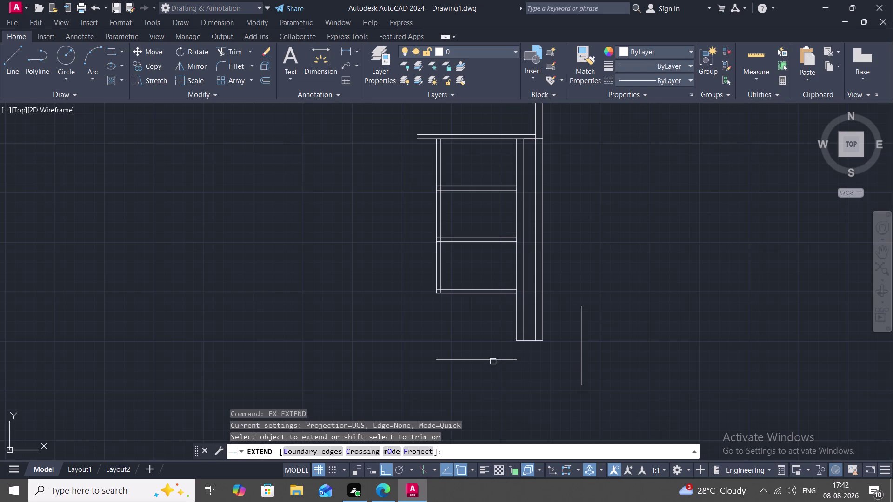
click(498, 359)
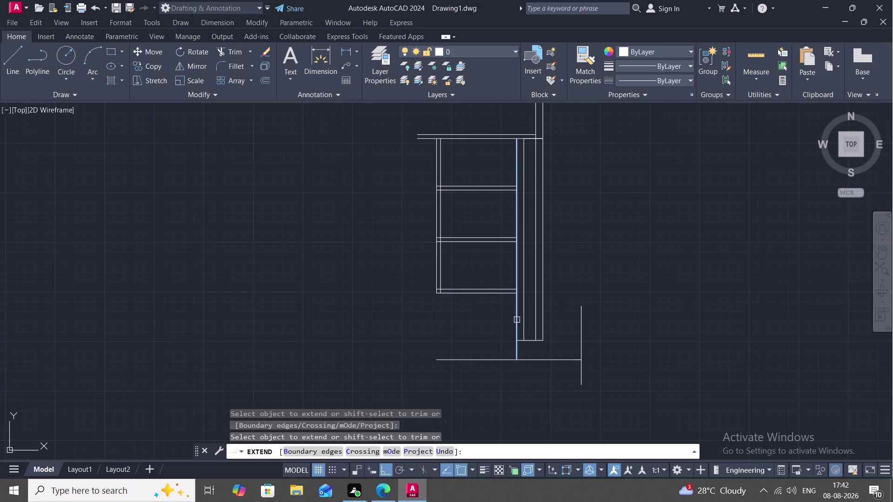
click(517, 320)
click(524, 326)
click(534, 334)
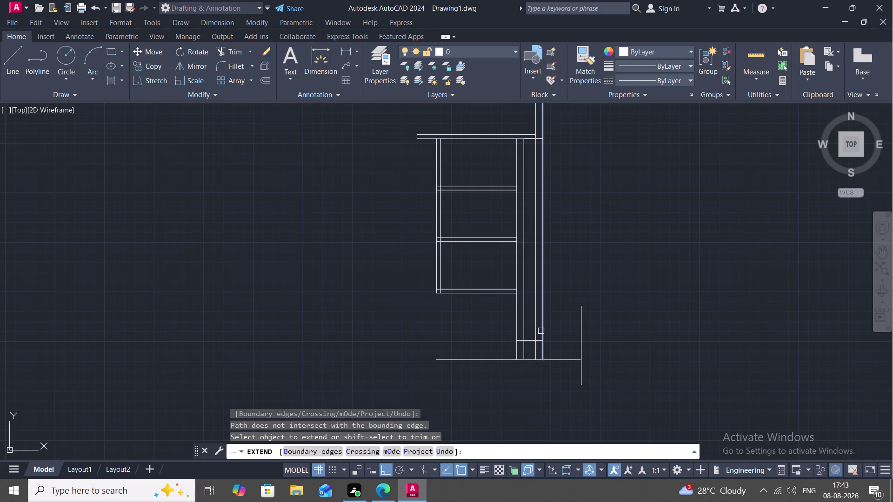
click(541, 332)
key(Escape)
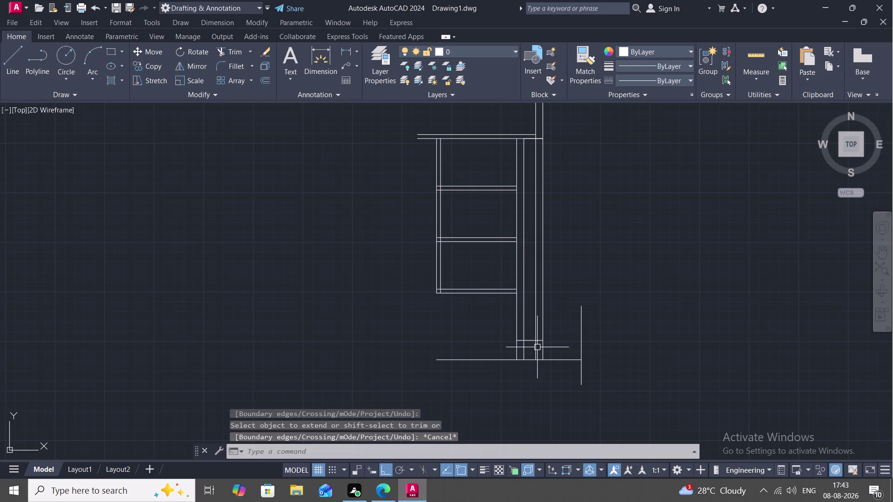
text(TR)
key(space)
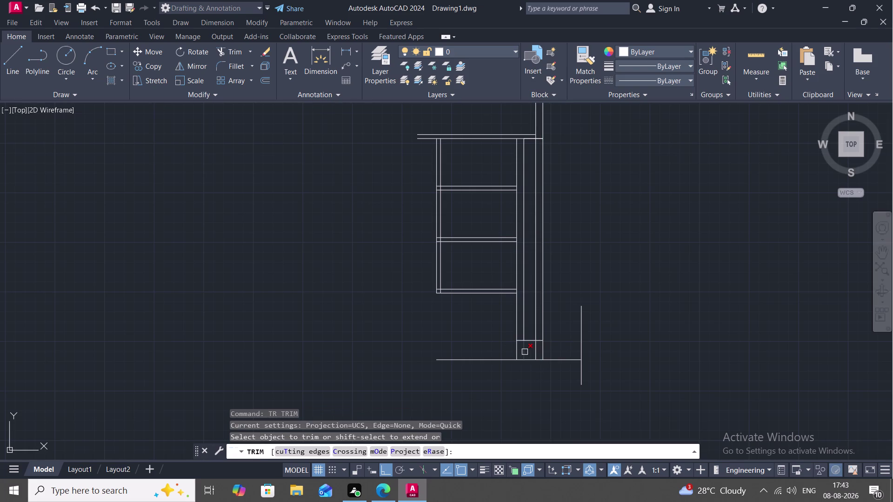
Trim the short line across the wall end and a leftover wall segment.
click(525, 352)
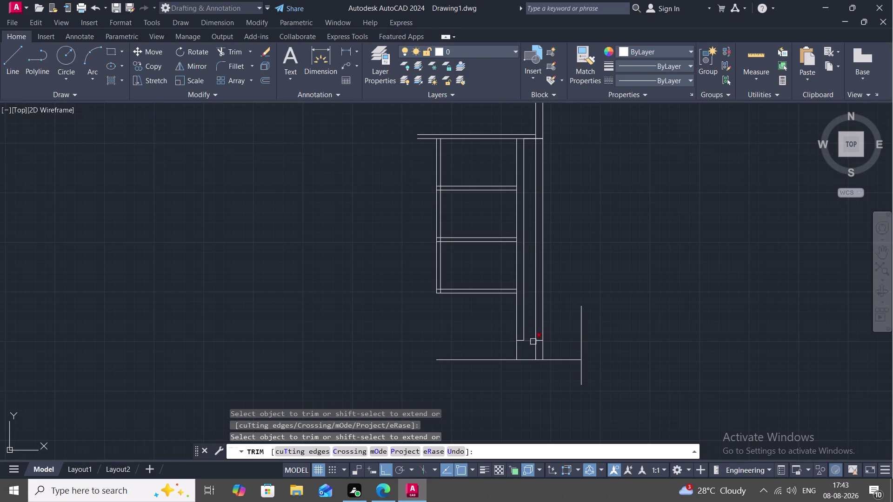
click(531, 342)
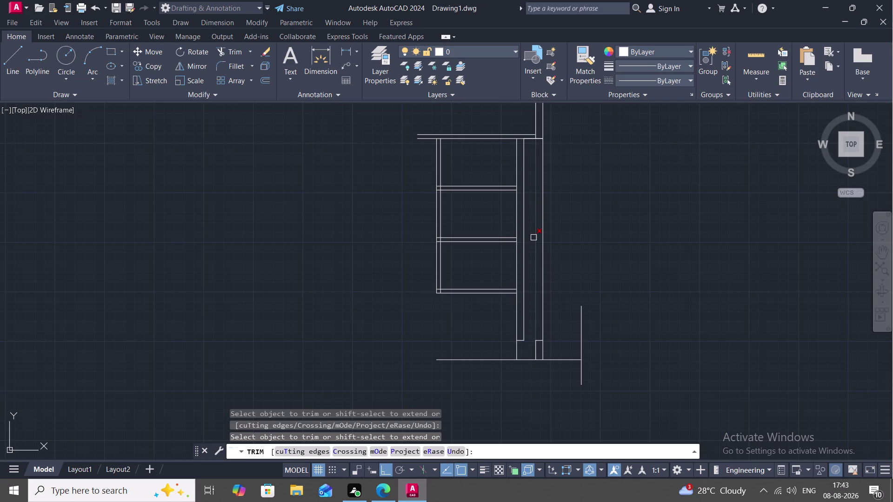
key(Escape)
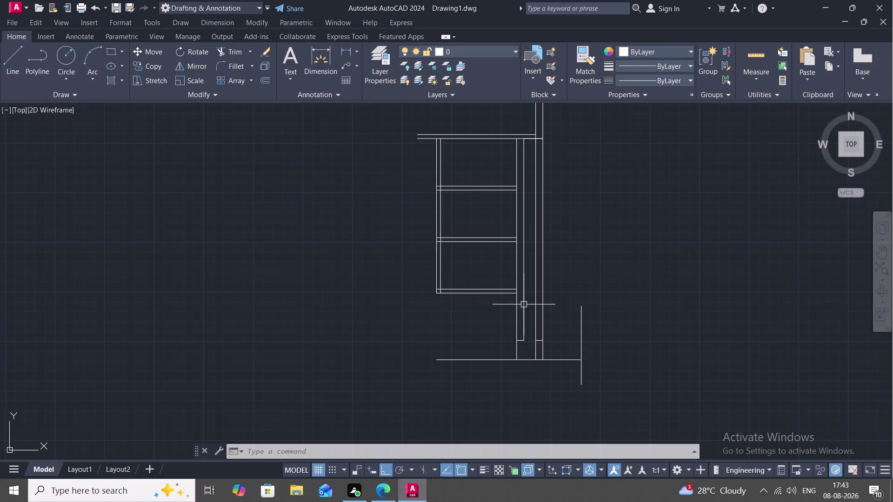
Extend the lowest room's two bottom lines to the right corridor wall.
text(EX)
key(space)
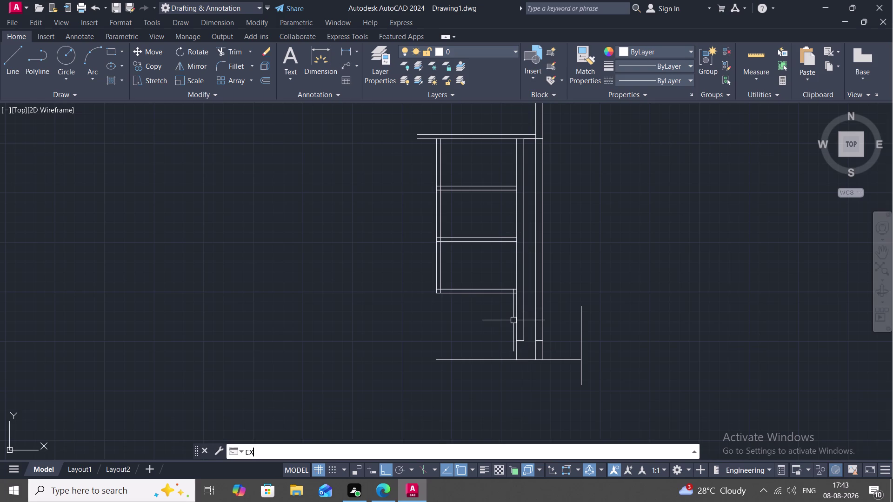
click(509, 294)
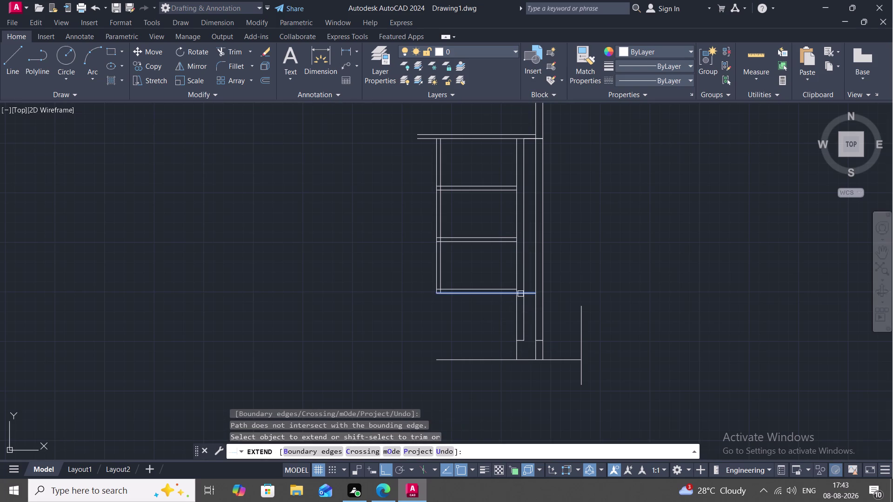
click(520, 294)
click(531, 292)
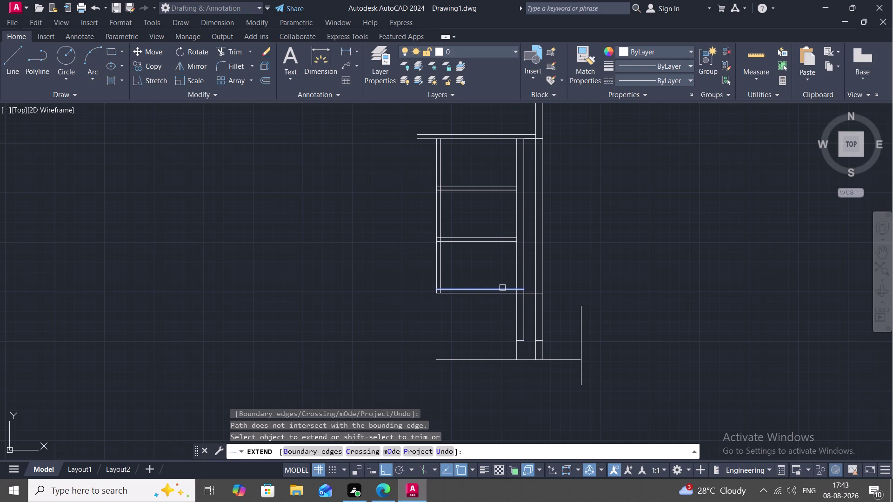
click(514, 288)
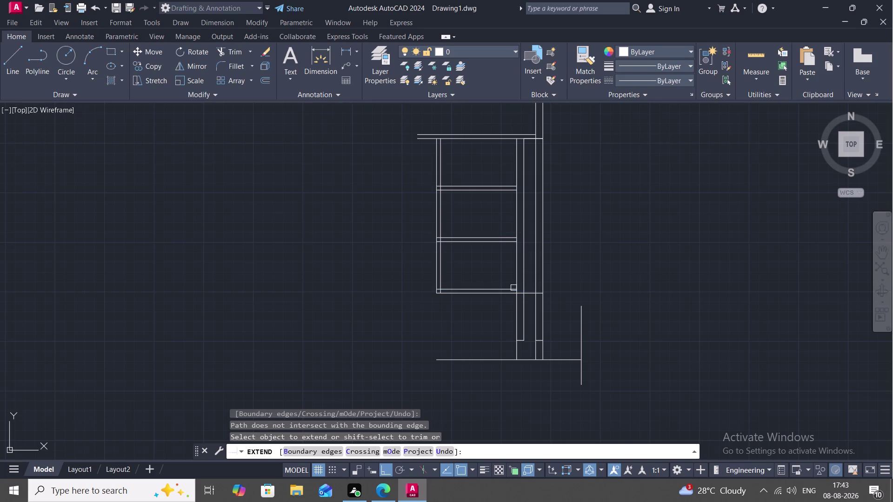
click(507, 289)
click(508, 289)
double_click(510, 289)
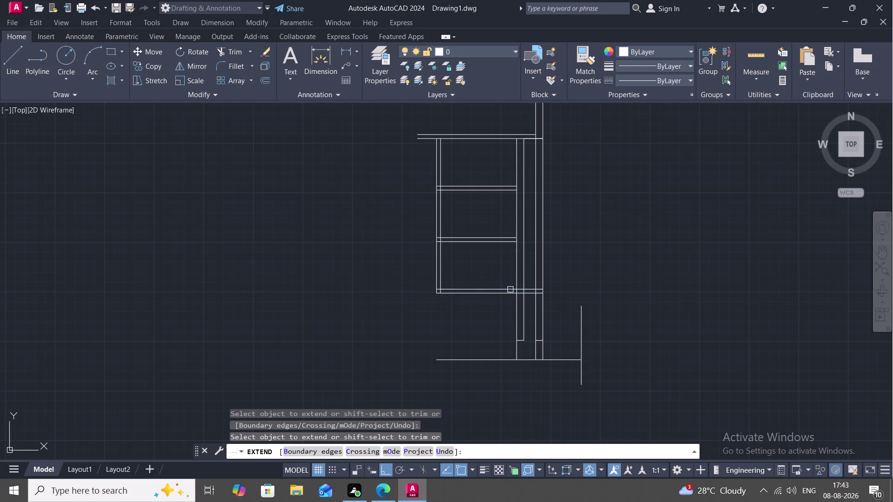
key(Escape)
Trim away the leftover vertical wall lines below that room.
text(T)
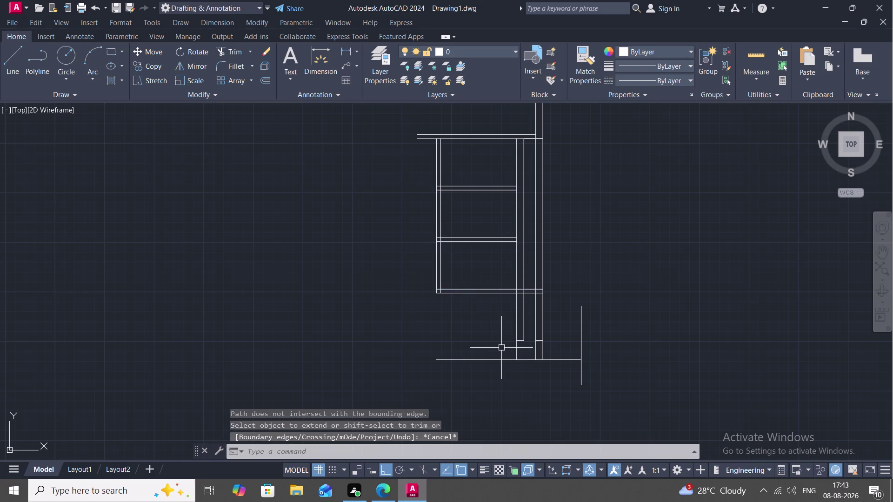
text(R)
key(space)
click(523, 340)
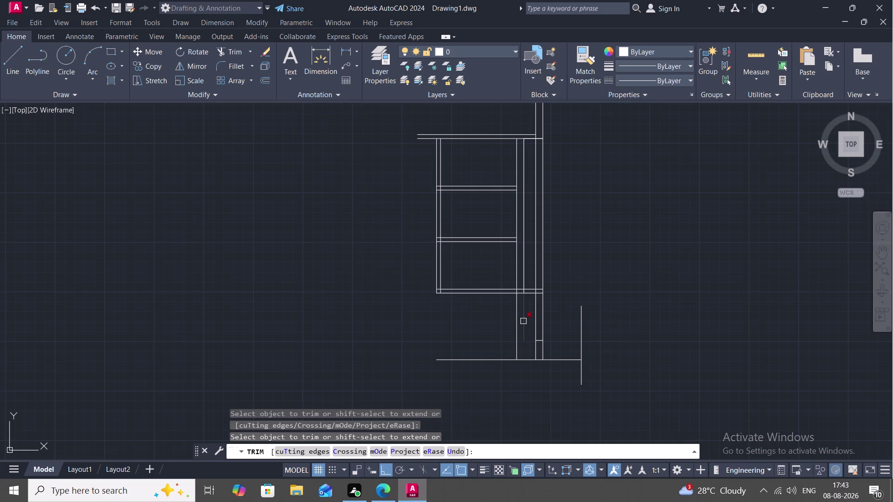
click(523, 321)
click(517, 302)
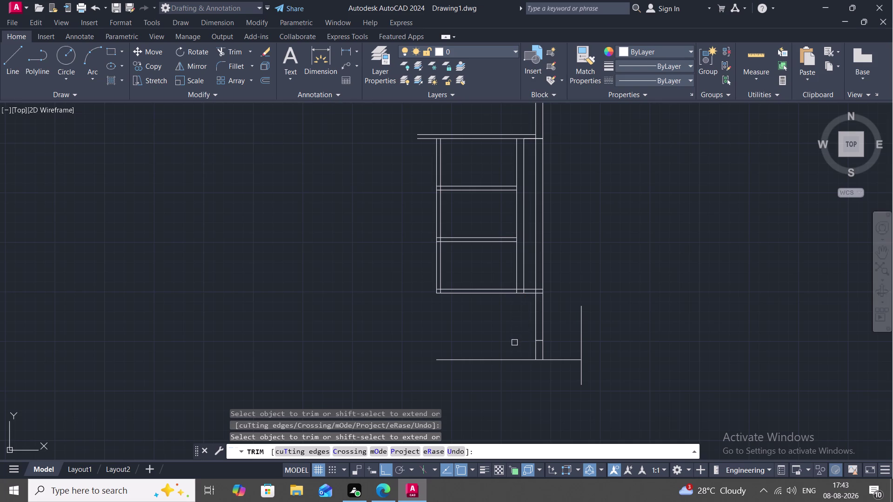
scroll(up, 3)
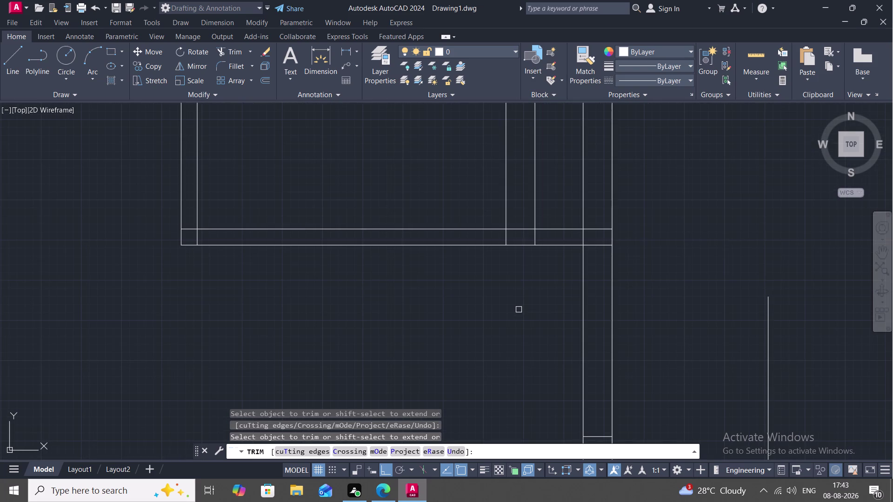
Trim the overlapping lines at the room corner and the corridor junction.
click(505, 235)
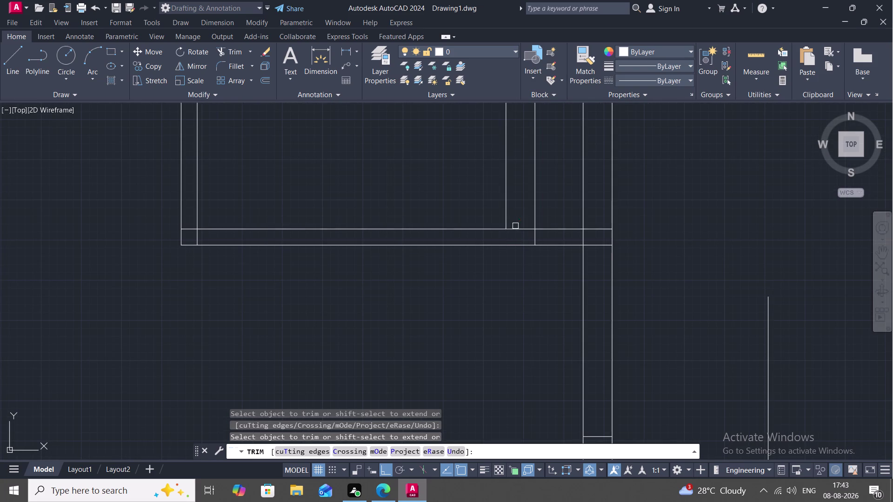
click(515, 226)
click(533, 237)
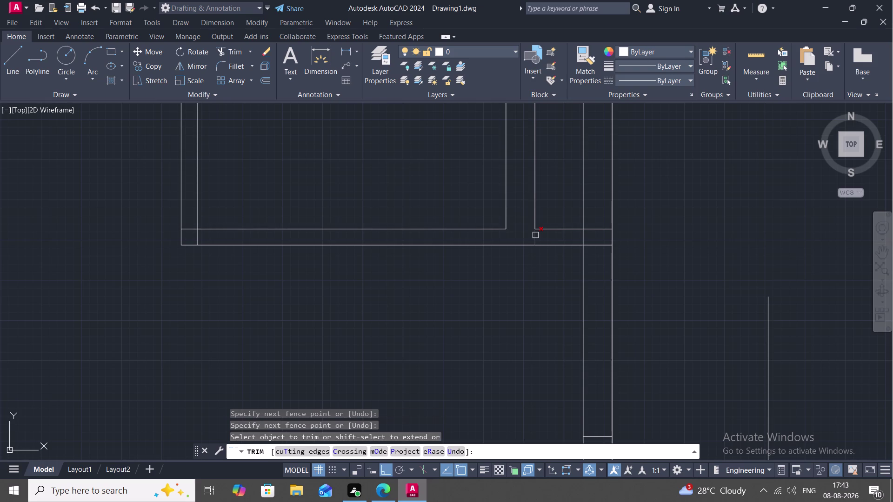
click(536, 236)
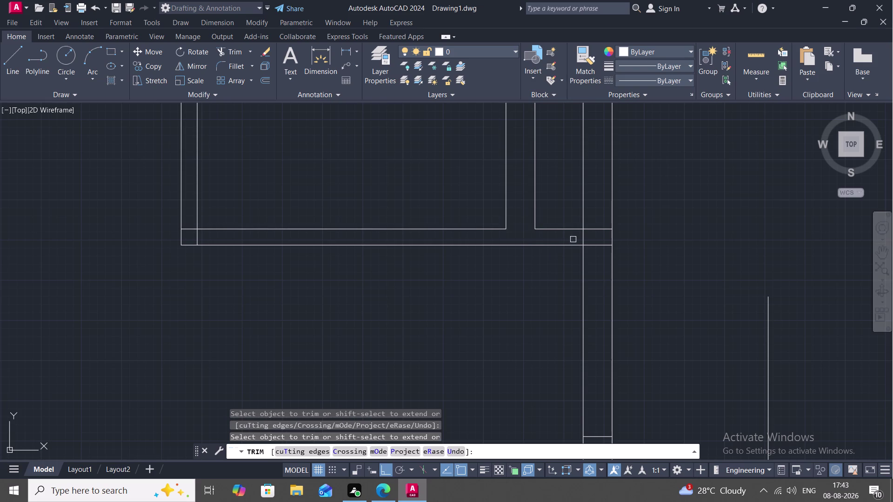
click(583, 238)
drag(590, 227, 594, 234)
click(594, 245)
Trim the corridor wall line below the room and pan to the corridor's lower end.
scroll(down, 3)
scroll(down, 3)
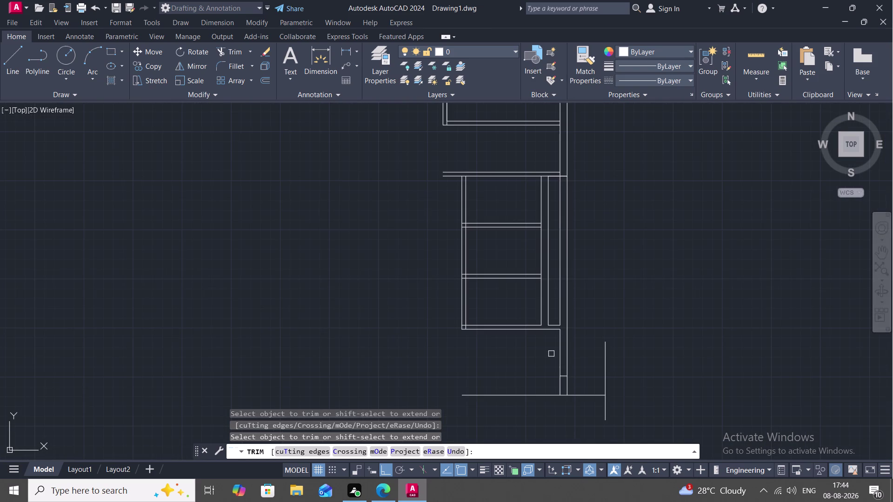
scroll(up, 3)
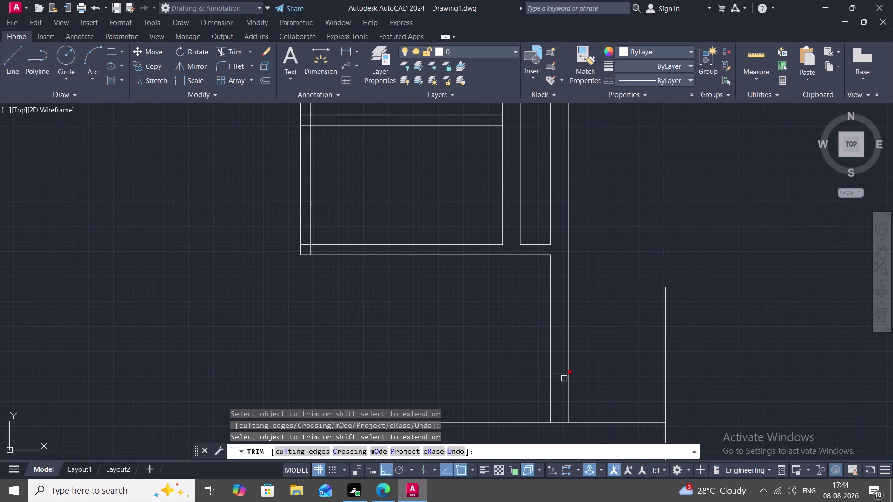
click(561, 373)
scroll(down, 3)
middle_drag(482, 398, 500, 331)
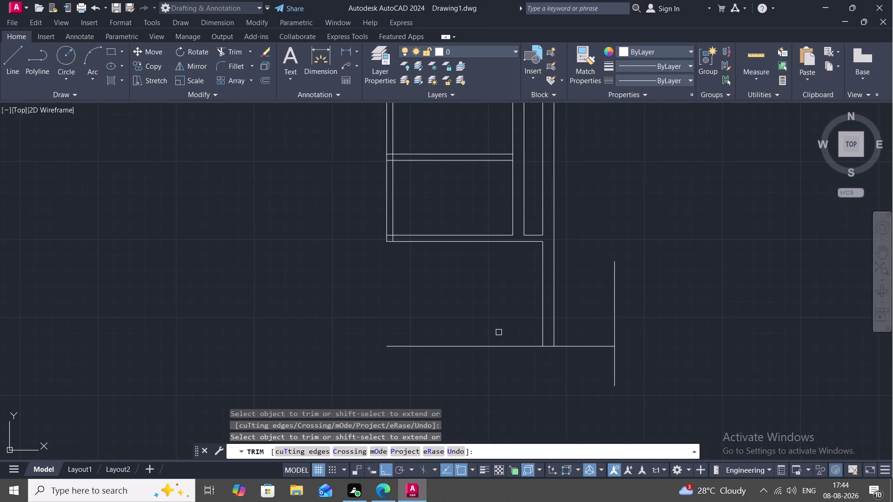
key(p)
key(Escape)
text(O)
key(space)
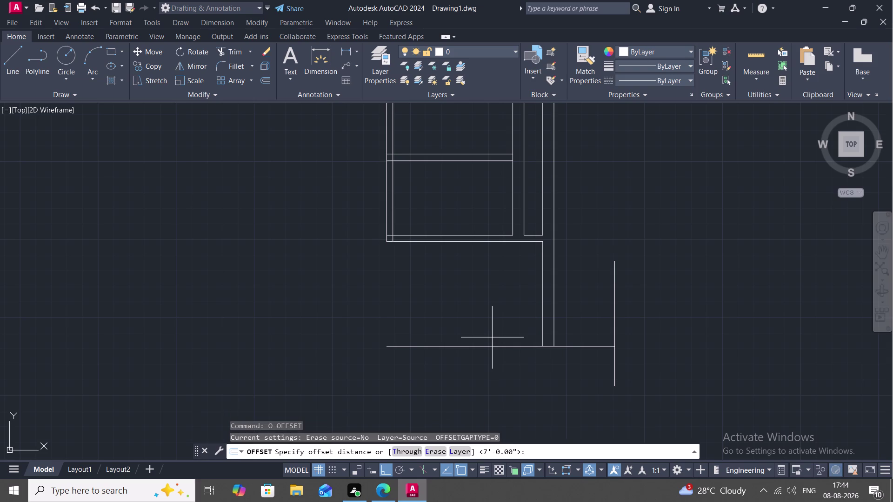
Offset the bottom wall line 9" downward to give the wall its thickness.
key(9)
text(")
key(space)
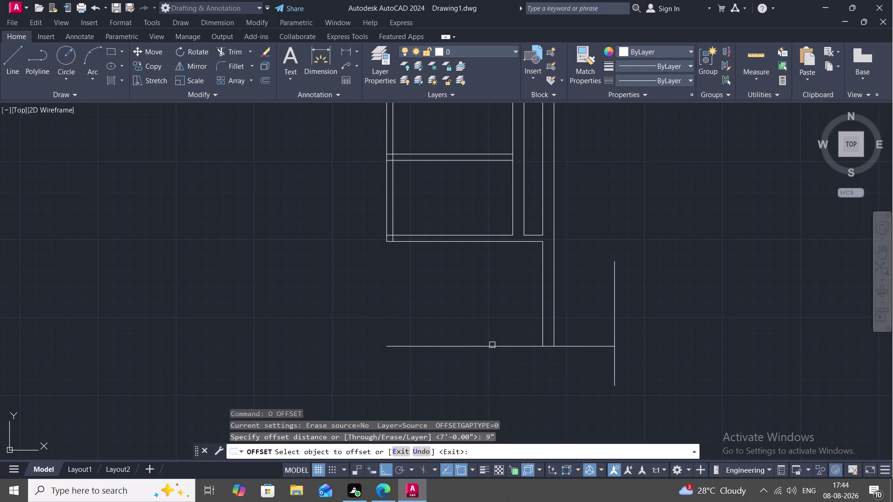
click(493, 346)
click(496, 363)
key(Escape)
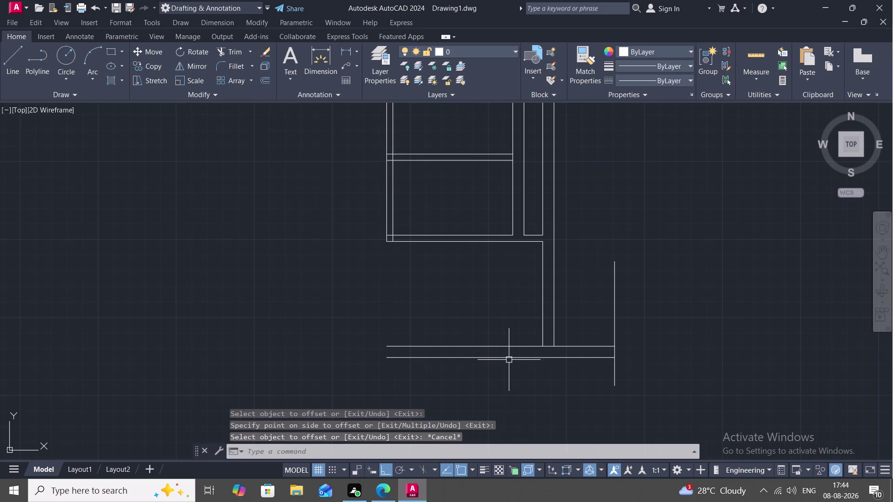
key(Escape)
text(EX)
key(space)
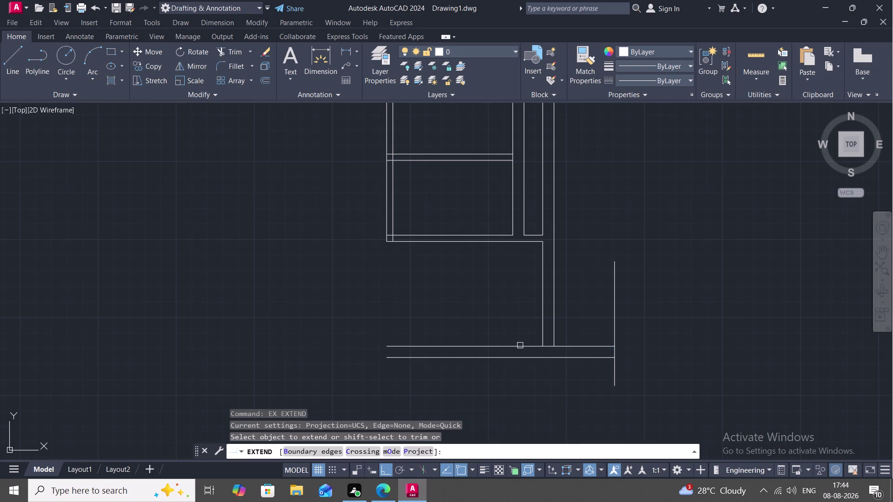
click(555, 331)
key(Escape)
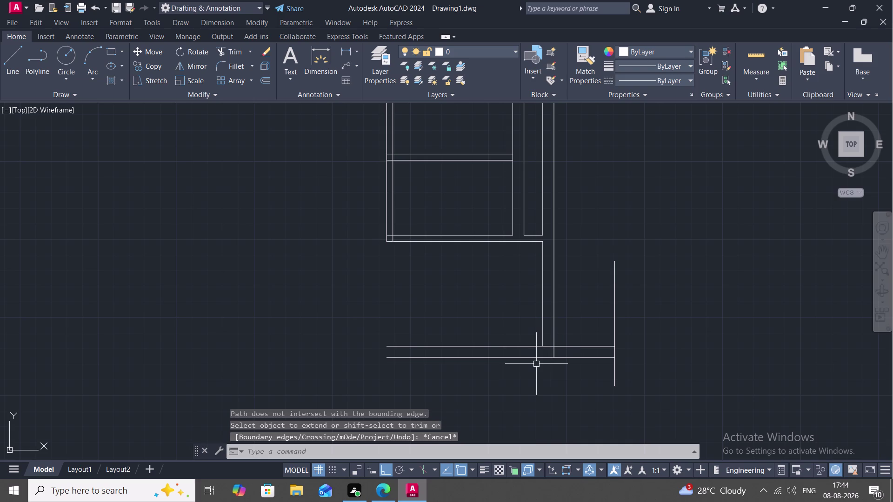
key(r)
key(Escape)
Trim the crossing line and the extra line ends past the bottom wall corner.
text(T)
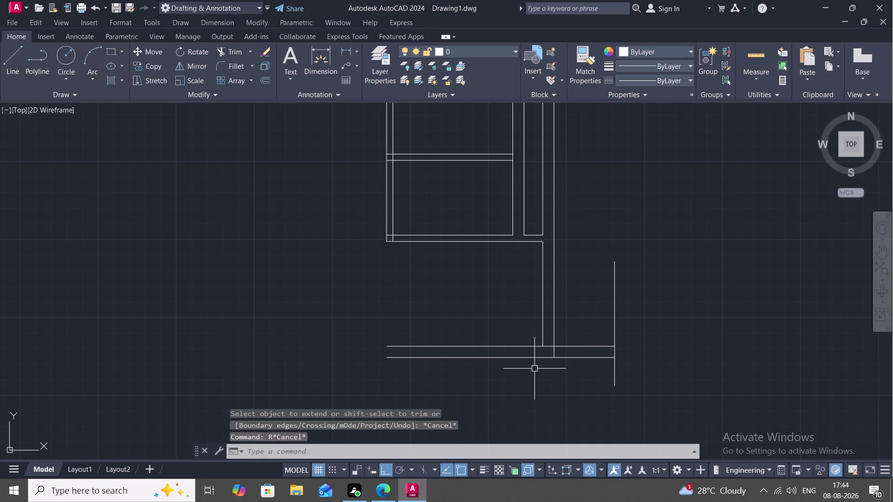
text(R)
key(space)
click(547, 347)
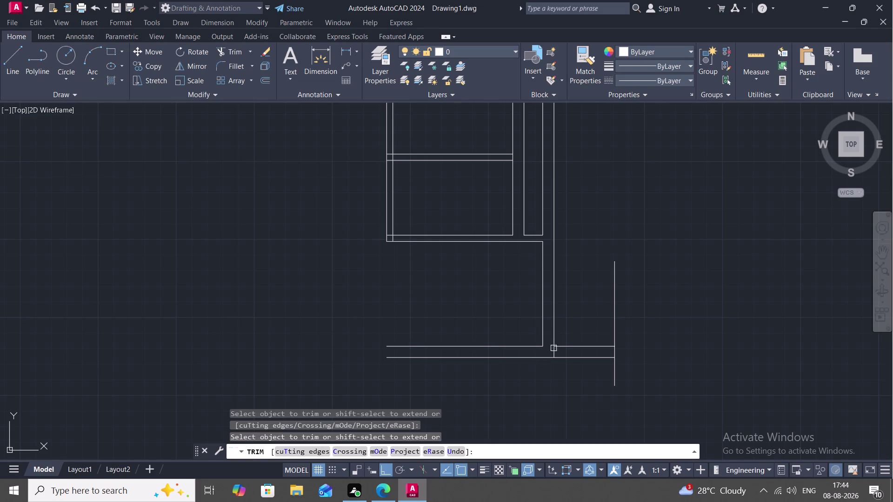
click(569, 348)
click(571, 355)
click(614, 334)
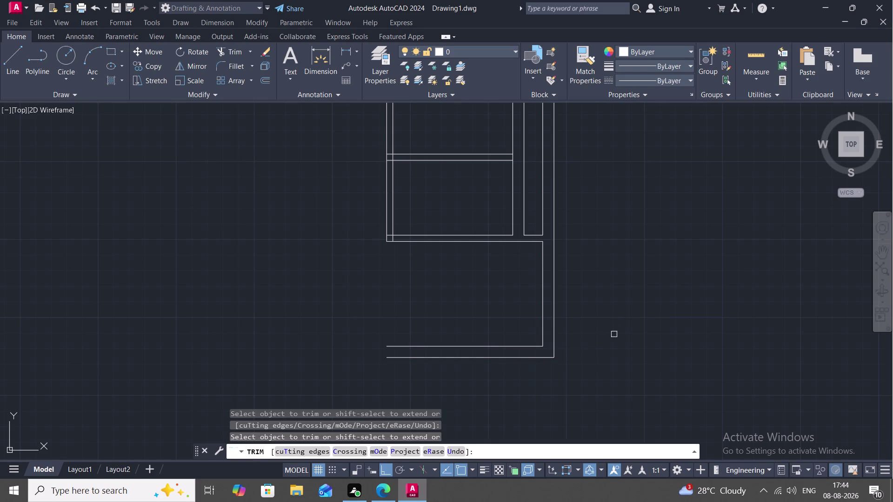
scroll(down, 3)
scroll(down, 3)
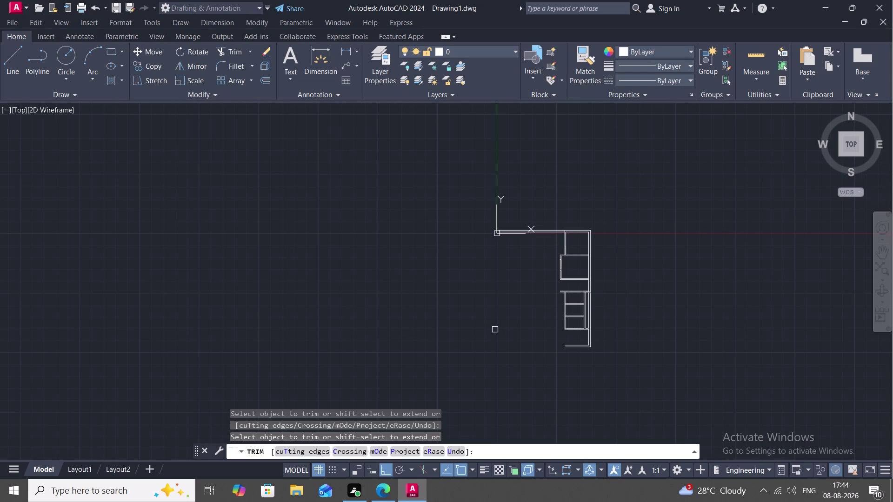
click(759, 63)
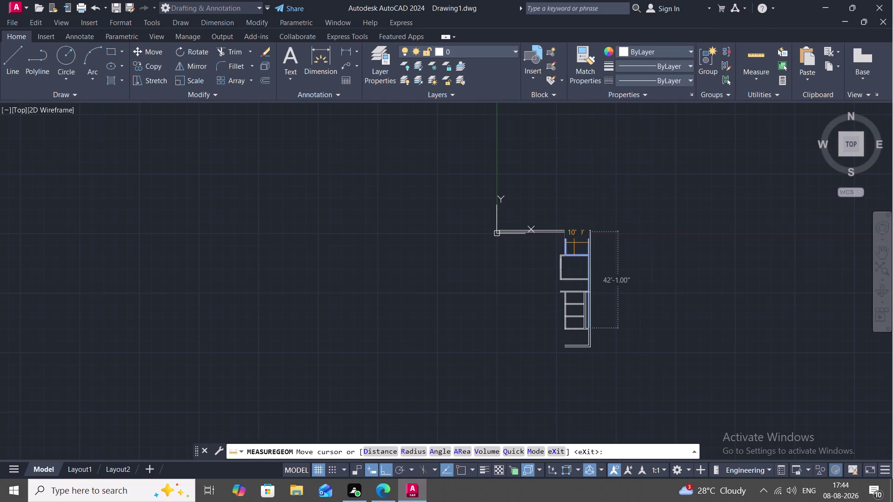
Pan across the plan with Quick Measure, checking the 42'-1" length and 12'-5" and 10'-5" rooms.
middle_drag(573, 244, 537, 104)
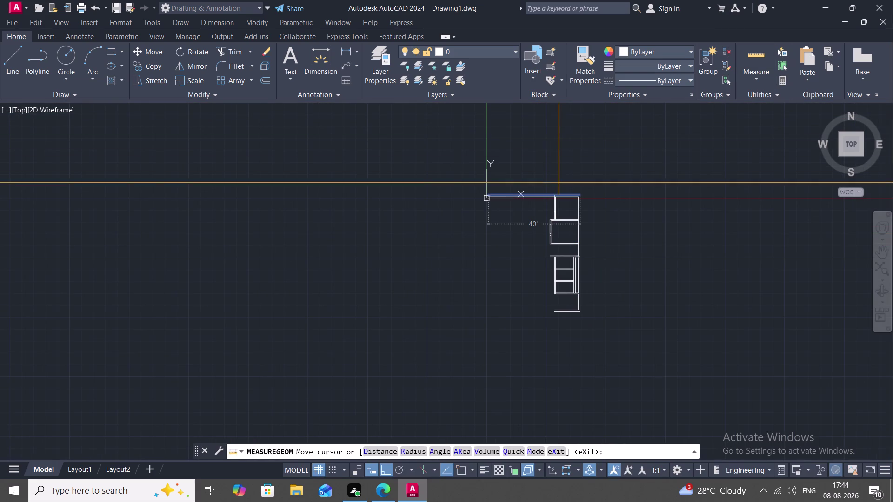
scroll(down, 3)
scroll(up, 3)
scroll(down, 3)
scroll(up, 3)
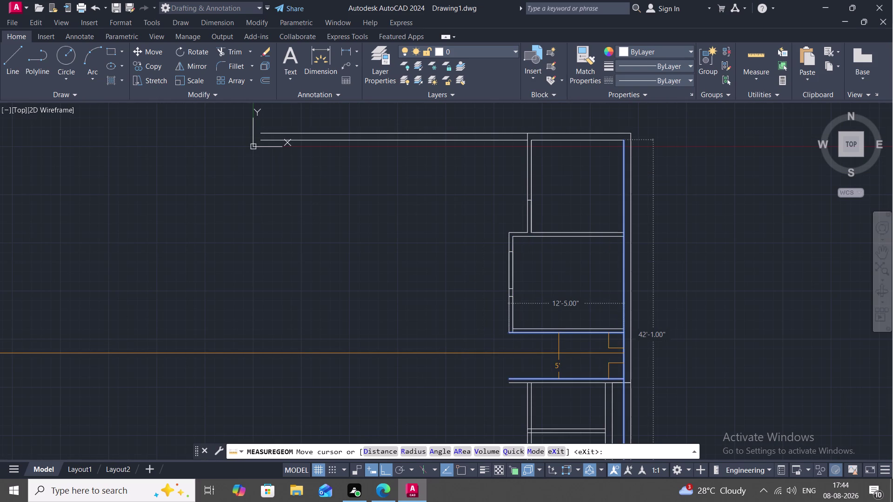
middle_drag(557, 350, 552, 348)
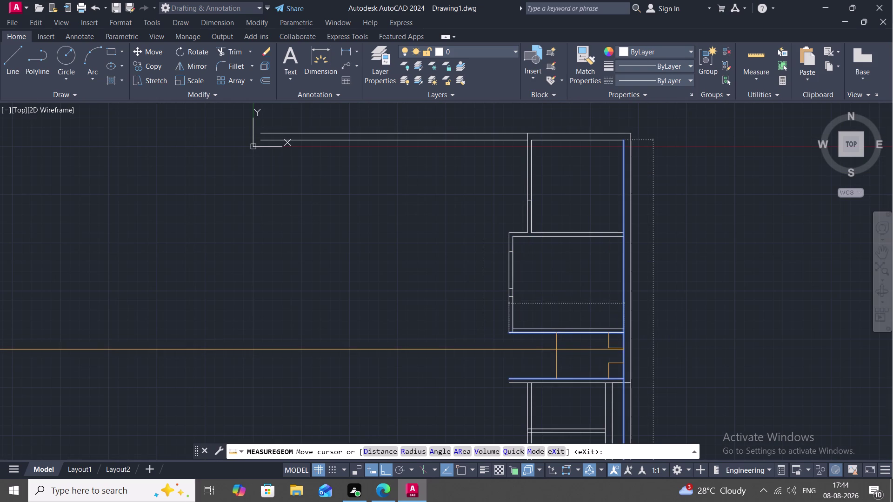
middle_drag(553, 347, 504, 315)
middle_drag(506, 378, 479, 271)
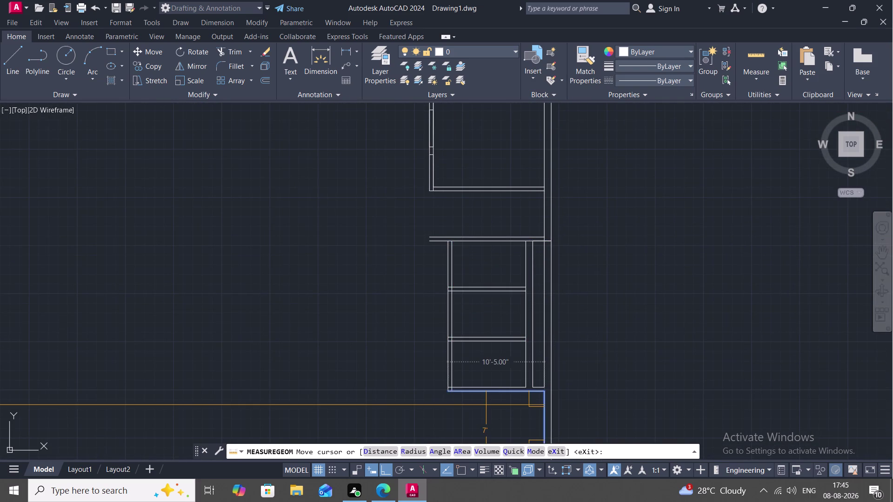
middle_drag(486, 405, 475, 352)
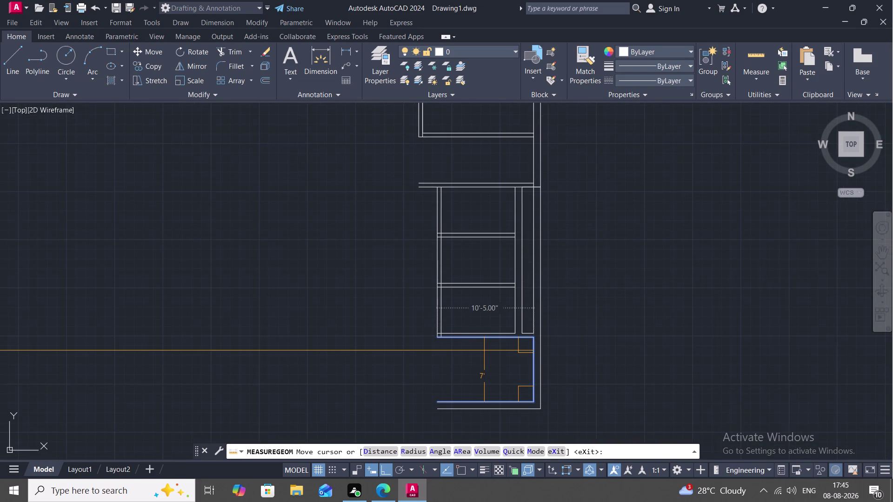